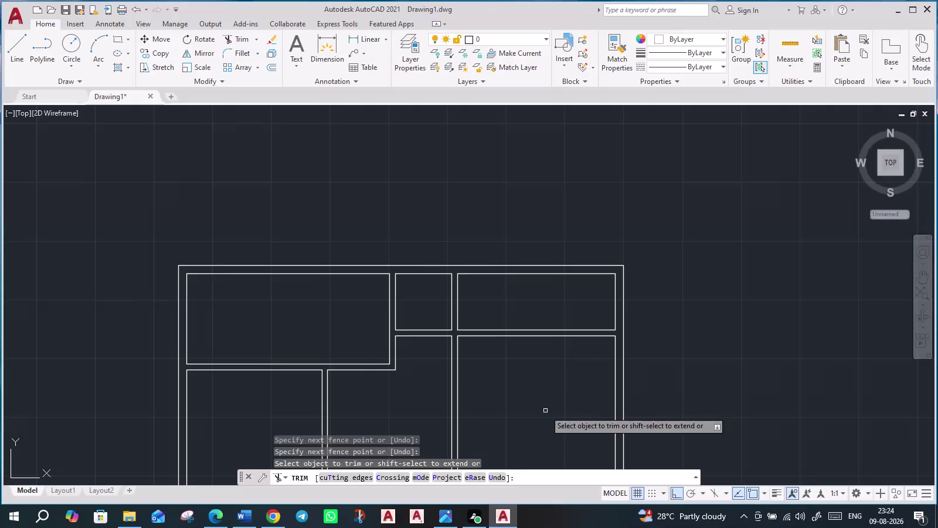
Fence-trim the wall lines at the first two doorway openings.
scroll(down, 3)
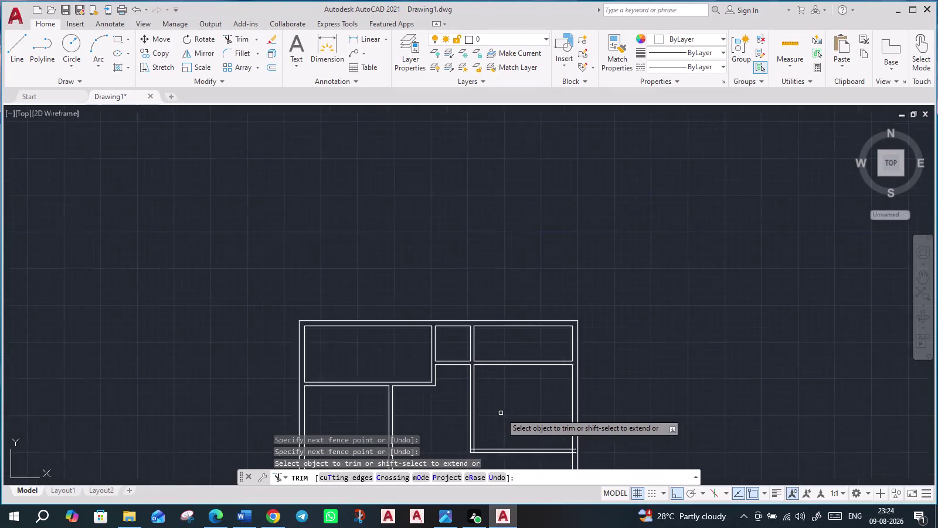
middle_drag(625, 427, 522, 284)
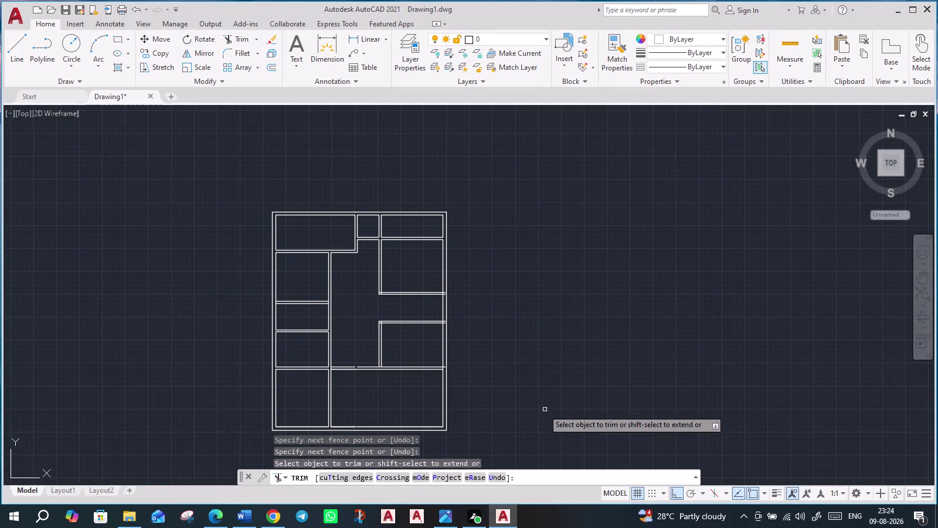
scroll(up, 3)
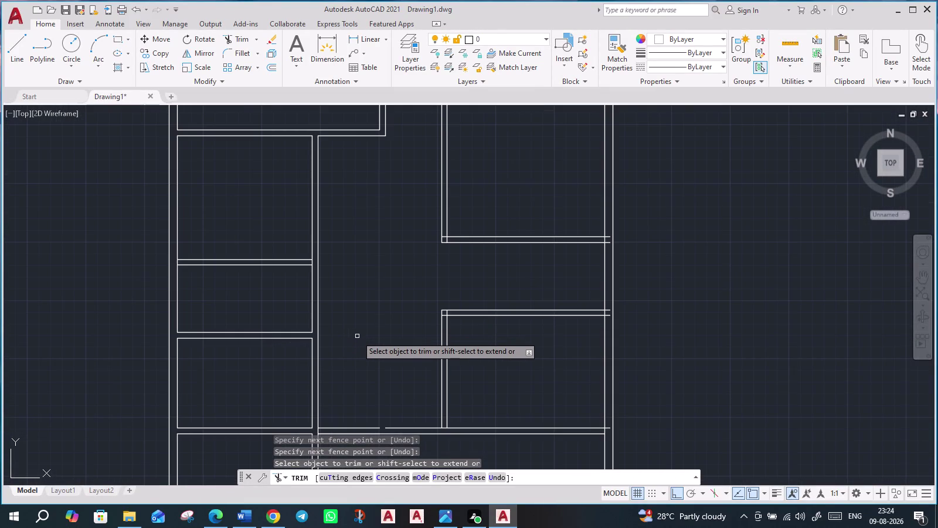
scroll(up, 3)
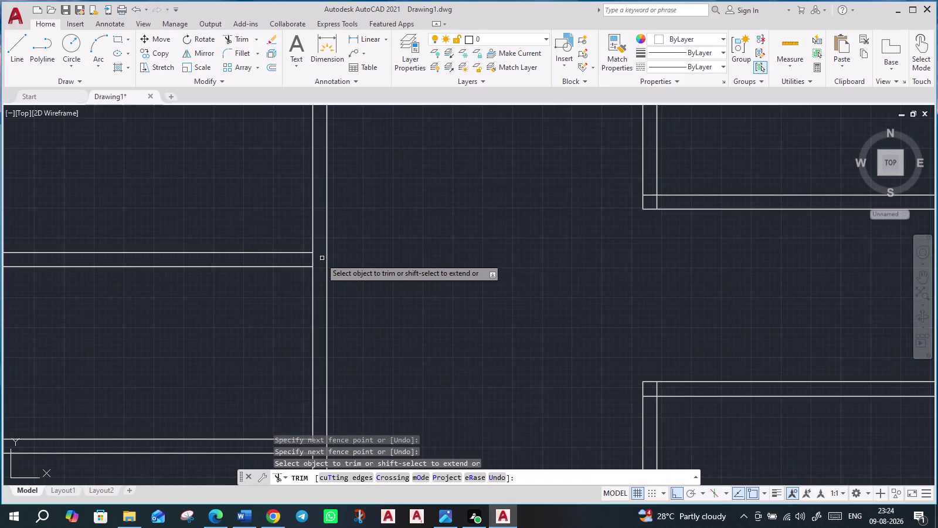
click(312, 260)
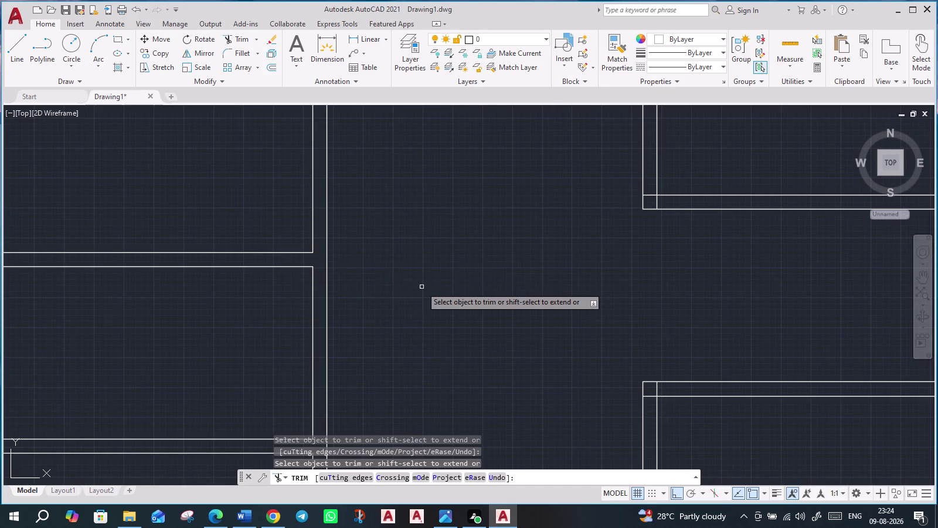
scroll(down, 3)
scroll(up, 3)
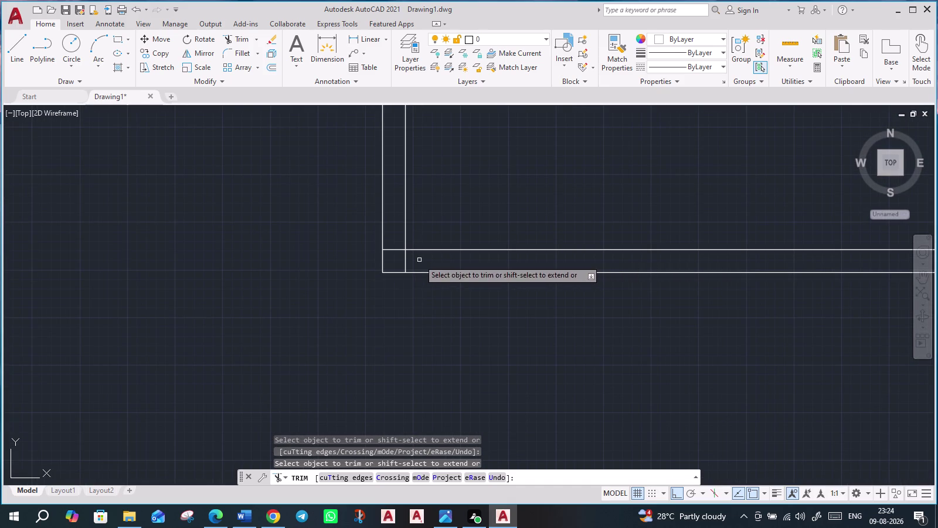
click(413, 266)
click(393, 247)
Cut doorway openings through the wall lines at the next wall junction.
scroll(down, 3)
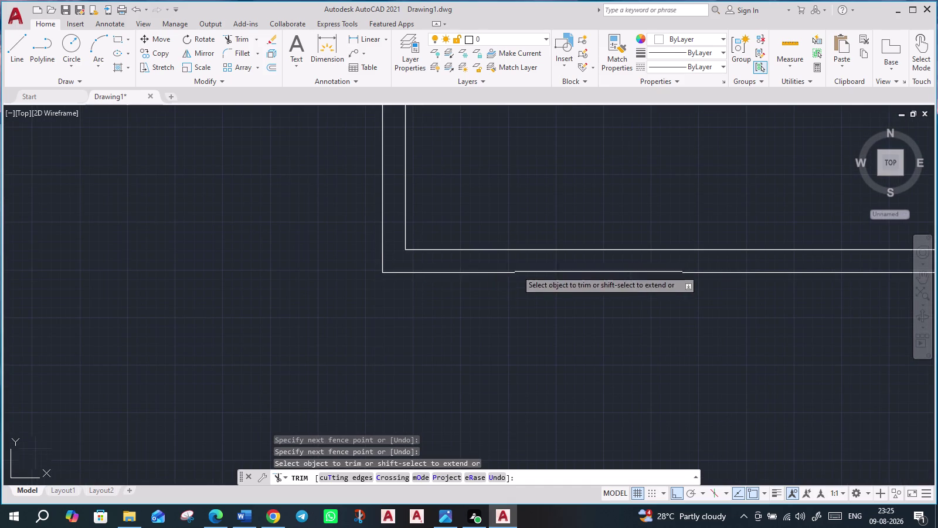
scroll(down, 3)
middle_drag(600, 314, 373, 318)
scroll(up, 3)
scroll(up, 3)
drag(374, 327, 374, 319)
click(374, 239)
click(375, 282)
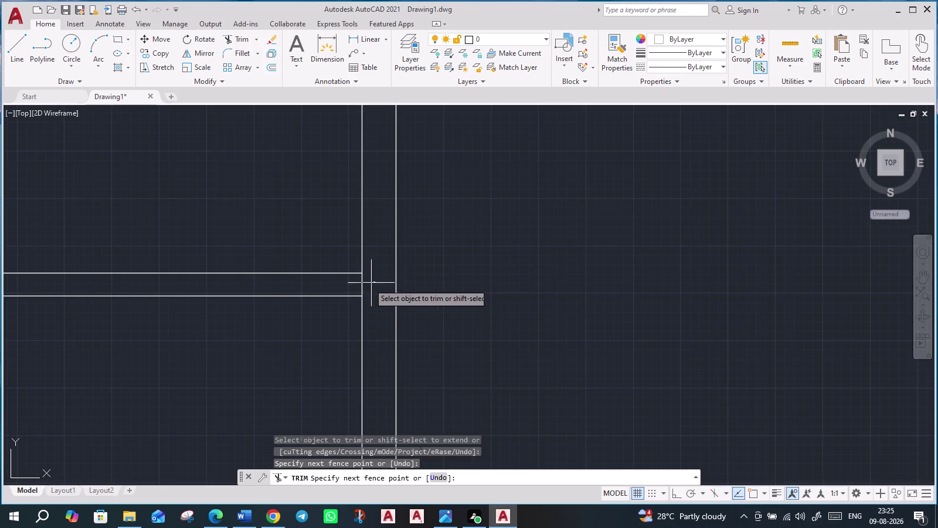
click(350, 284)
scroll(down, 3)
scroll(up, 3)
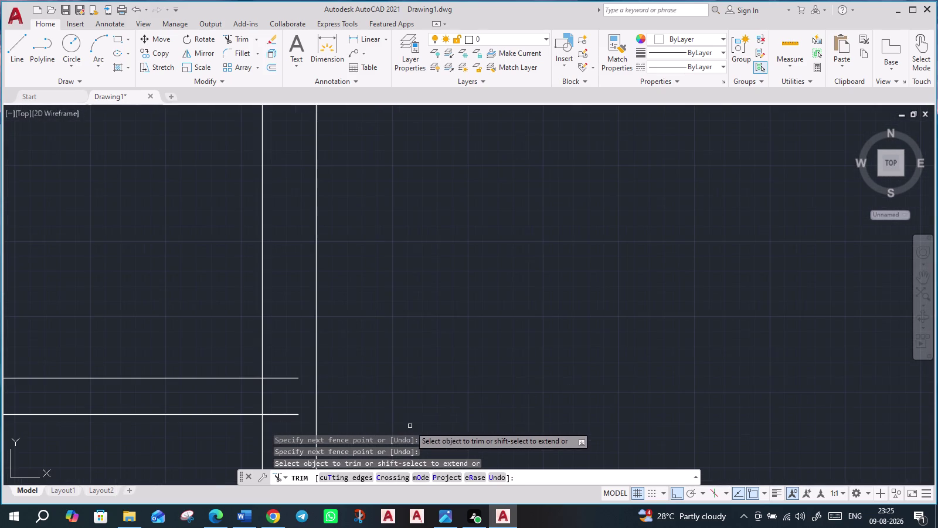
Cut two more doorway openings, including the opening in the left wall.
click(287, 429)
click(279, 338)
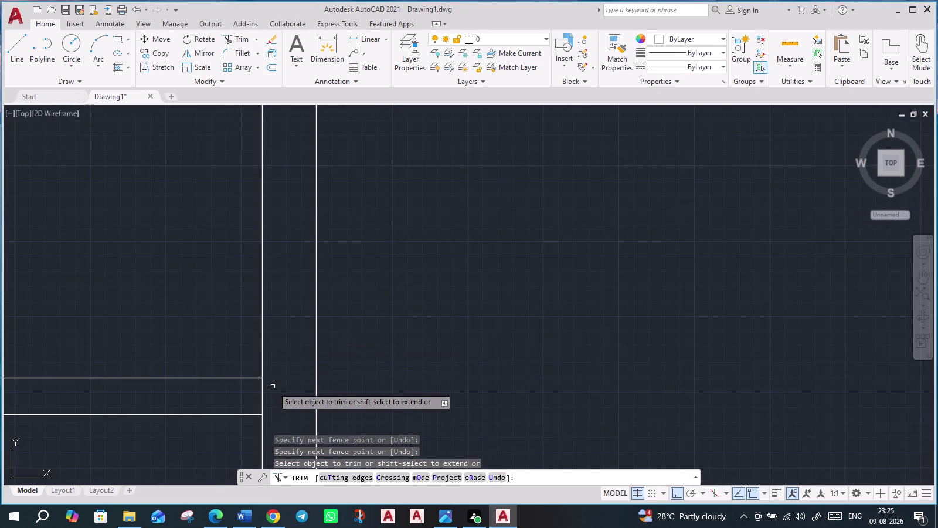
click(272, 389)
click(246, 395)
scroll(down, 3)
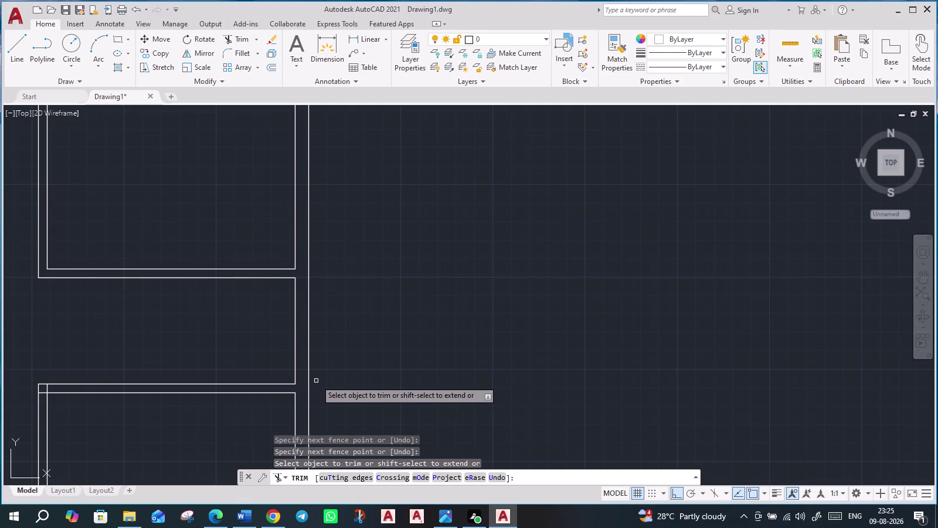
scroll(up, 3)
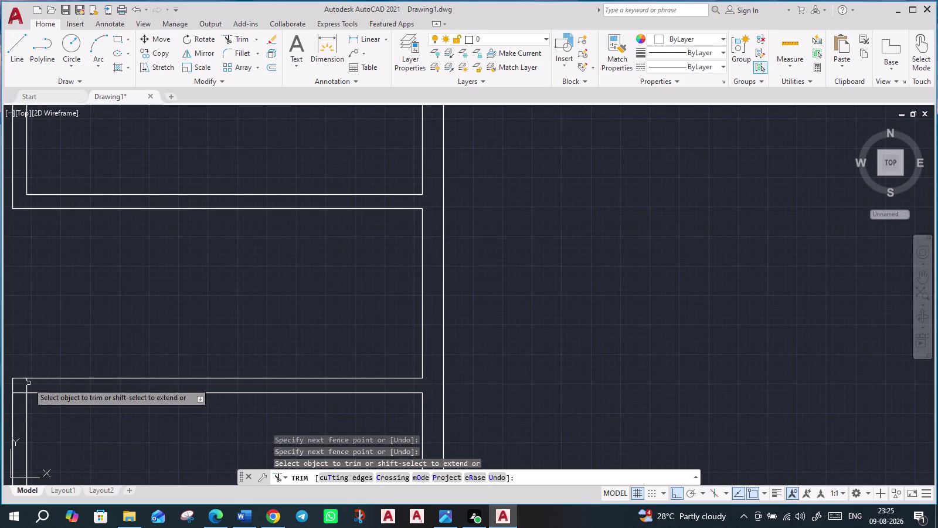
click(28, 382)
click(18, 400)
scroll(down, 3)
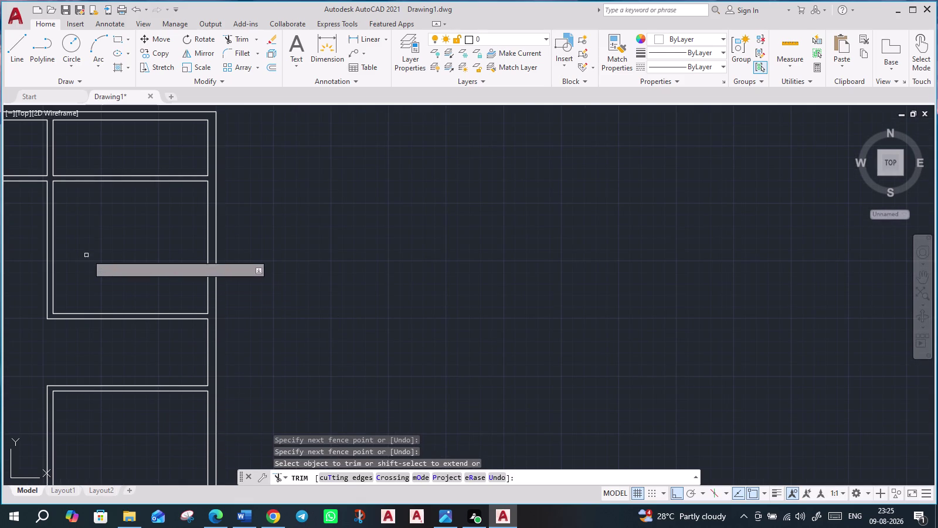
Cut the lower corridor wall opening, then review the plan and end trimming.
middle_drag(125, 369, 344, 200)
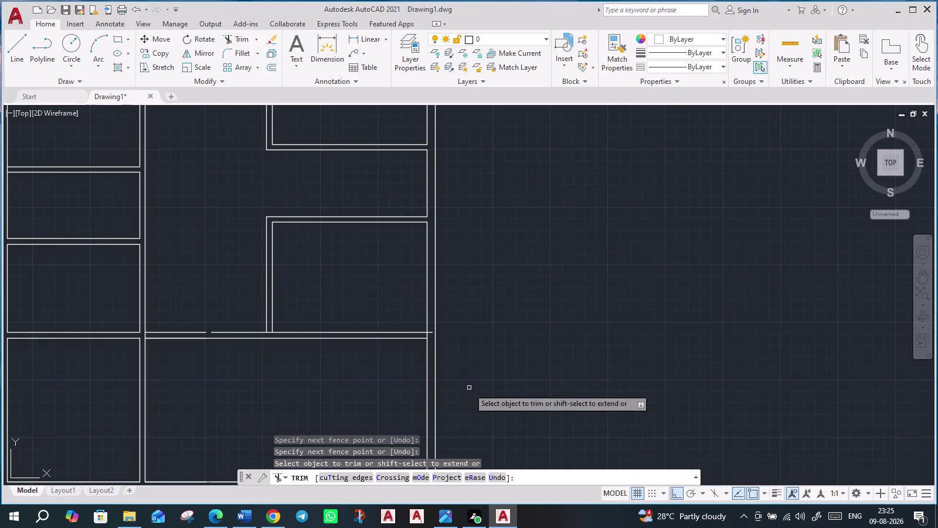
scroll(up, 3)
scroll(up, 3)
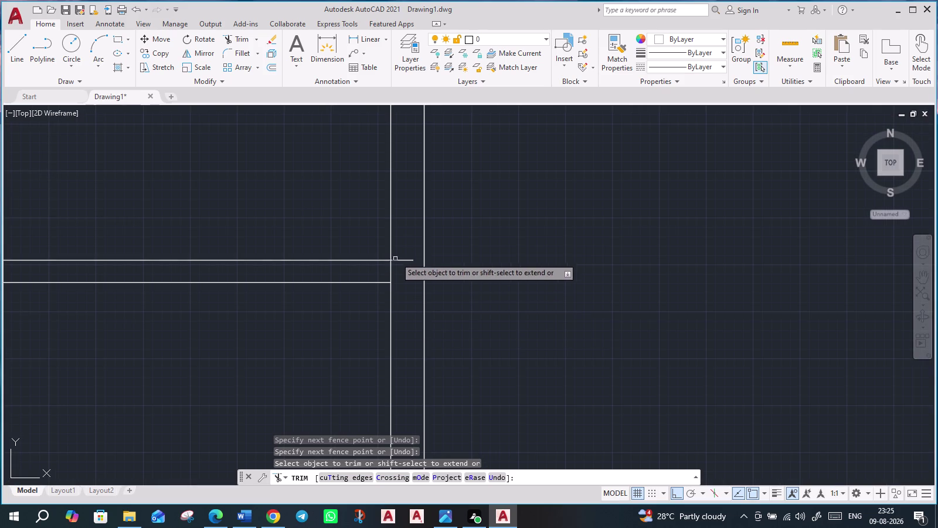
drag(412, 239, 397, 260)
click(385, 273)
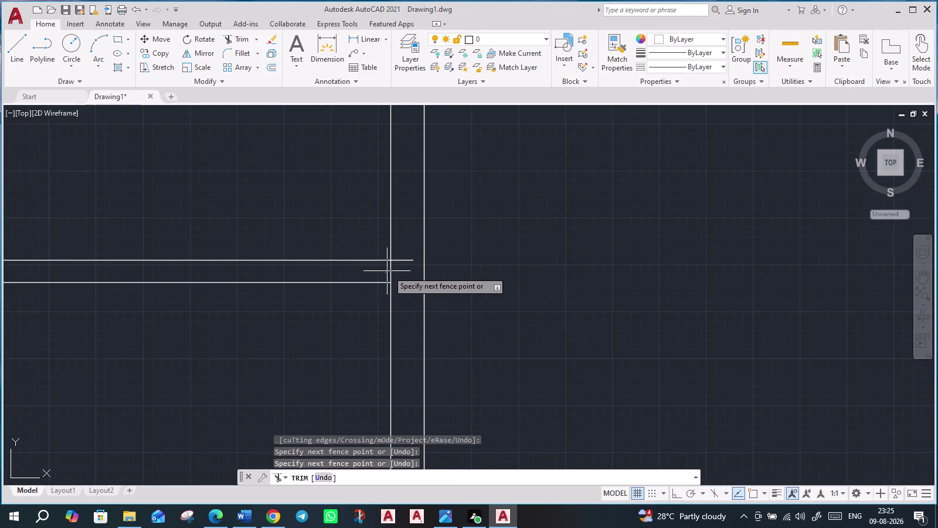
click(407, 254)
scroll(down, 3)
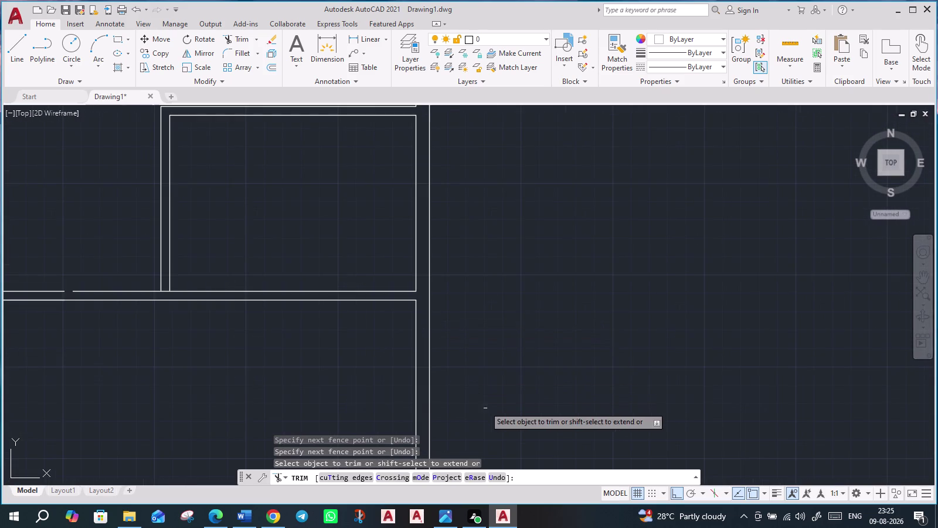
scroll(down, 3)
middle_drag(303, 401, 303, 397)
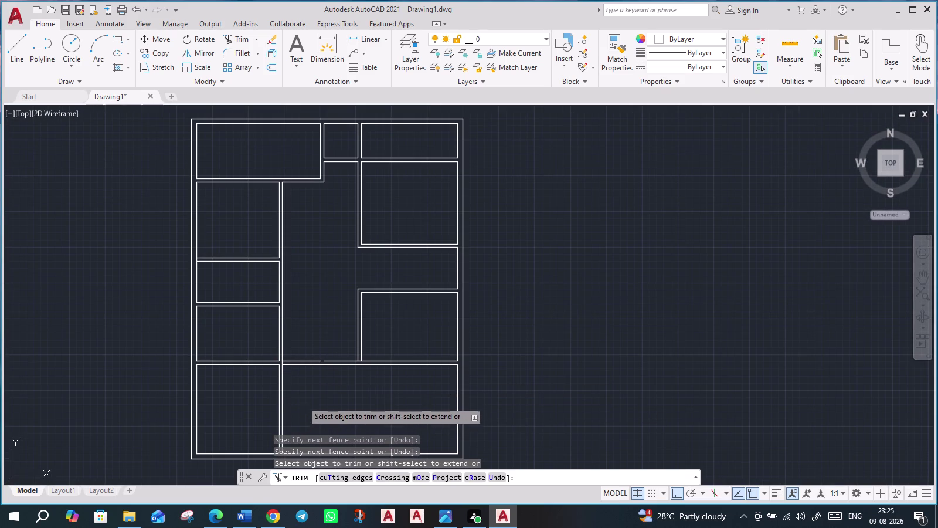
middle_drag(303, 398, 320, 292)
middle_drag(353, 273, 353, 273)
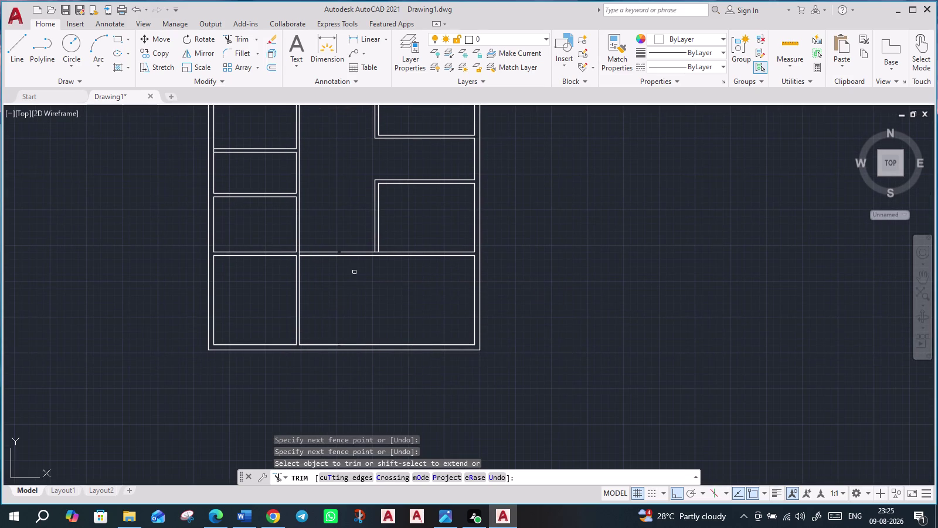
middle_drag(353, 272, 324, 361)
scroll(up, 3)
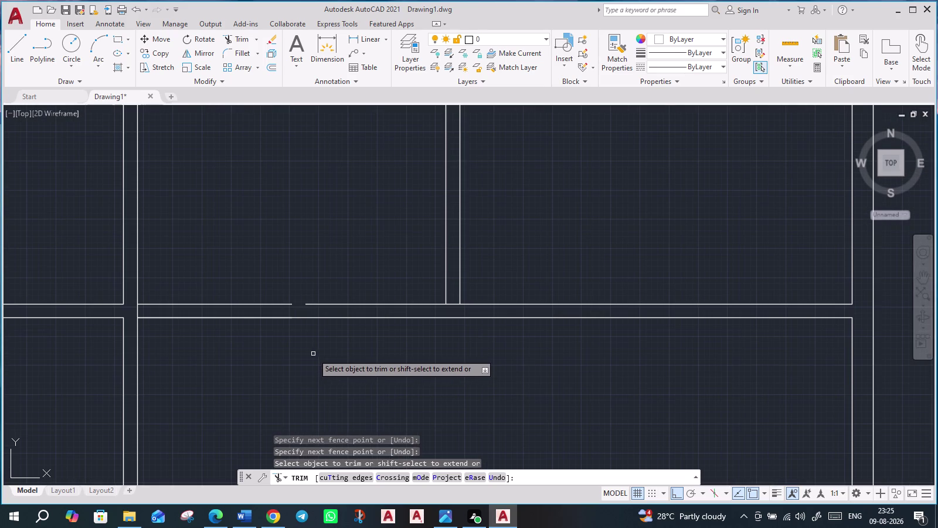
key(Escape)
Use EXTEND to lengthen a loose wall line to the next wall.
text(ex)
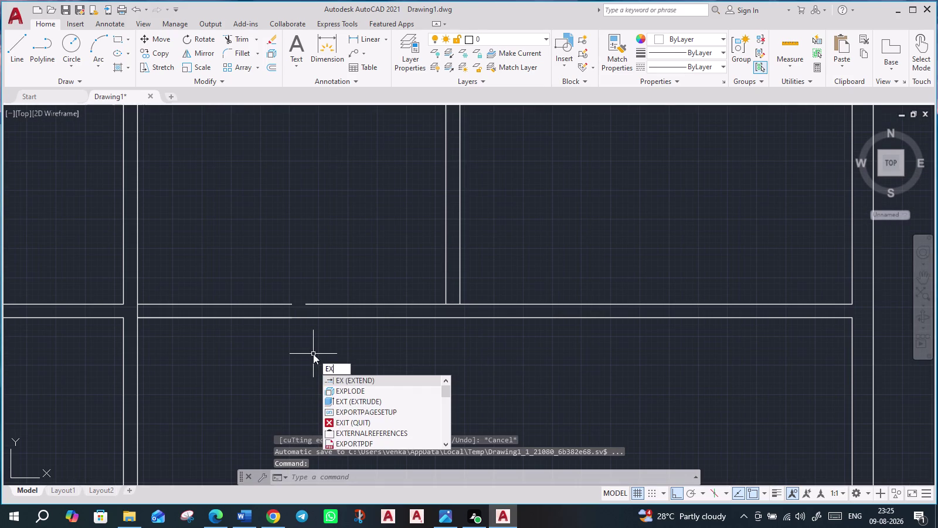
key(Return)
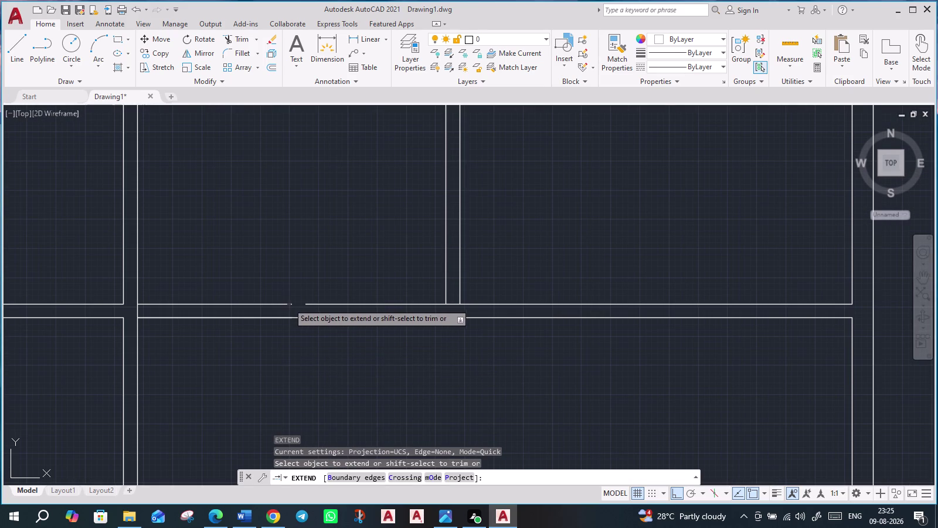
click(283, 304)
scroll(down, 3)
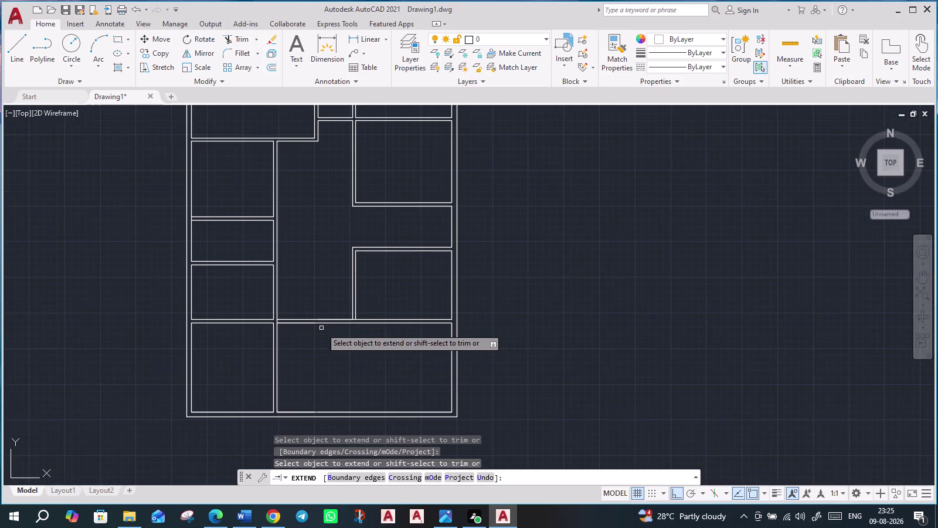
middle_drag(340, 217, 314, 458)
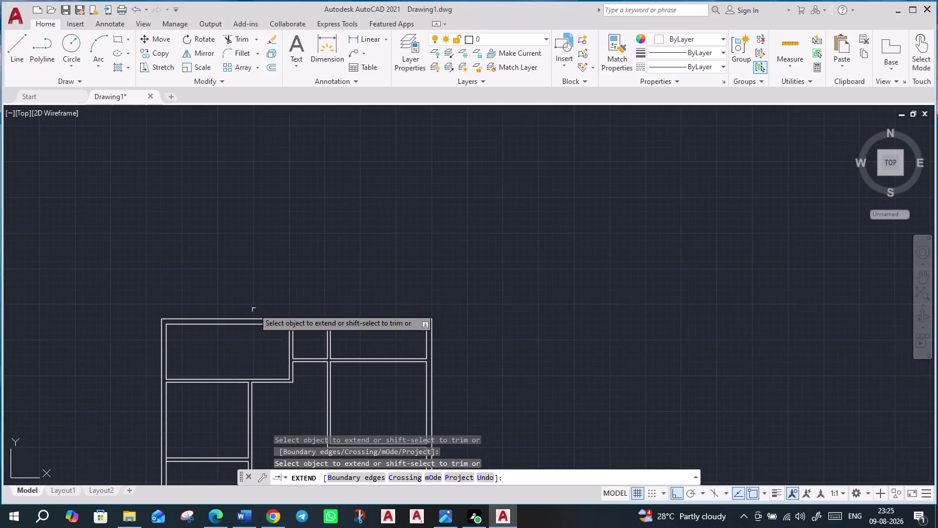
scroll(up, 3)
scroll(down, 3)
Pan across the right-hand rooms and corridor walls, then cancel extending.
middle_drag(623, 424, 594, 373)
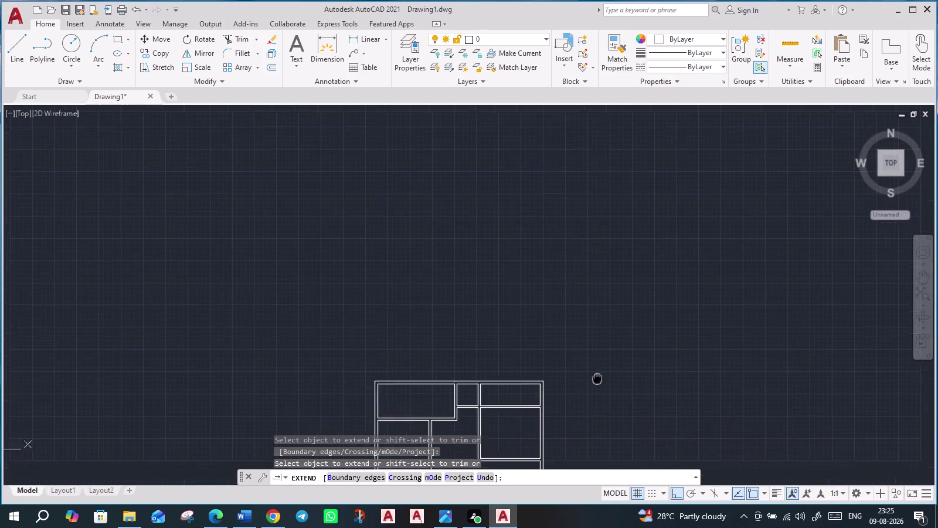
middle_drag(594, 373, 523, 230)
scroll(up, 3)
middle_drag(447, 367, 414, 271)
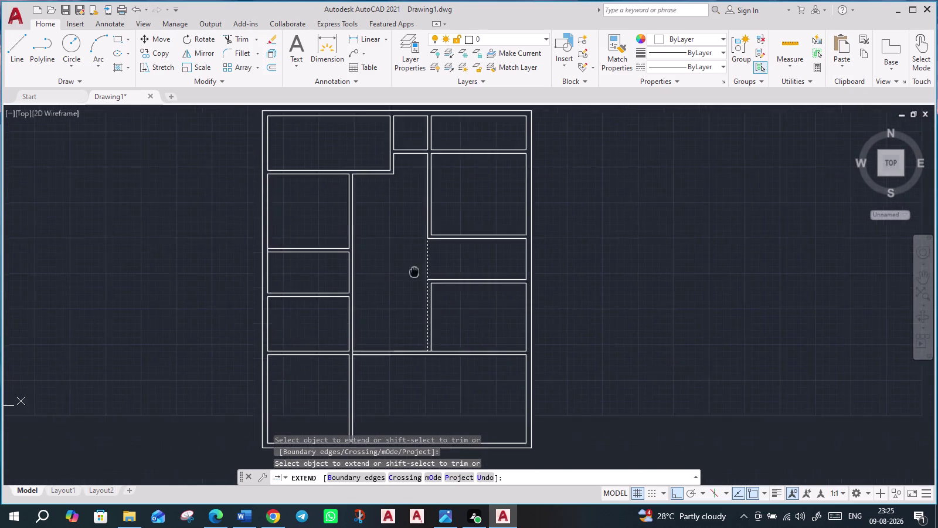
middle_drag(414, 271, 399, 166)
scroll(up, 3)
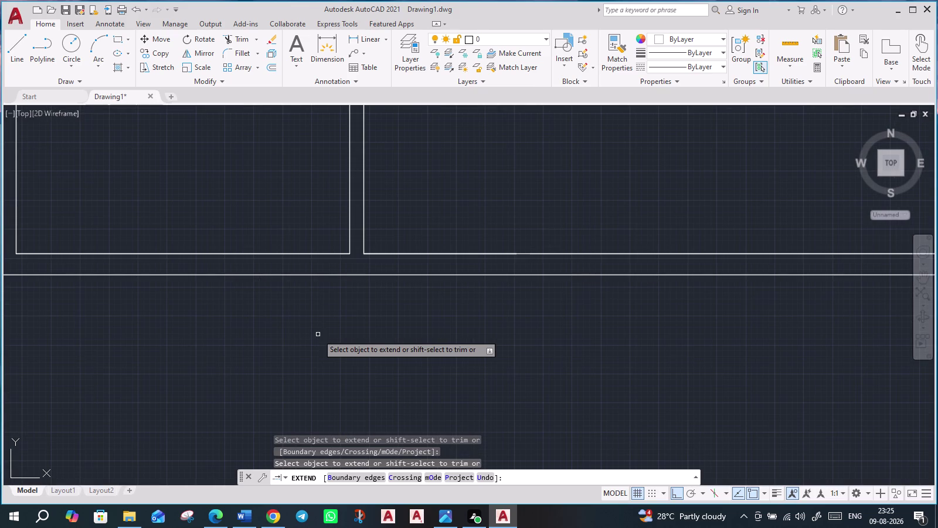
scroll(down, 3)
middle_drag(669, 267, 671, 285)
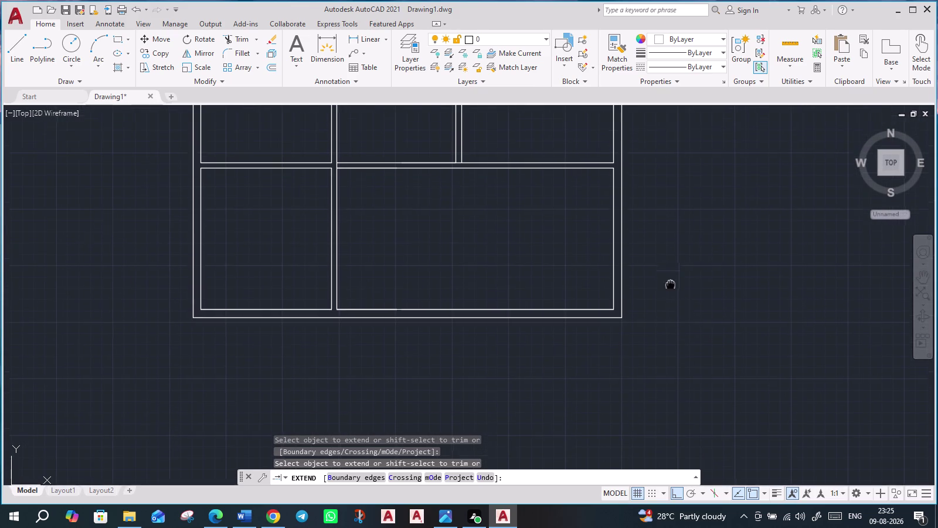
middle_drag(670, 285, 662, 363)
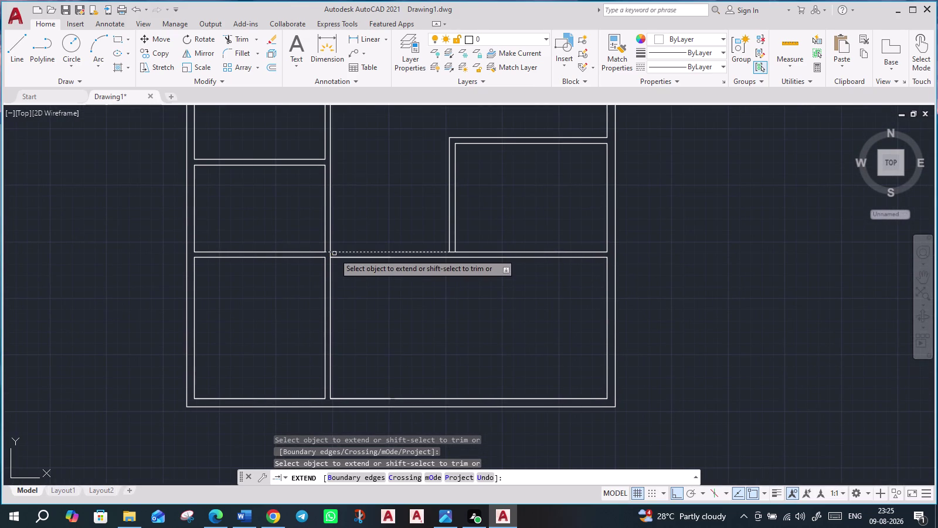
scroll(up, 3)
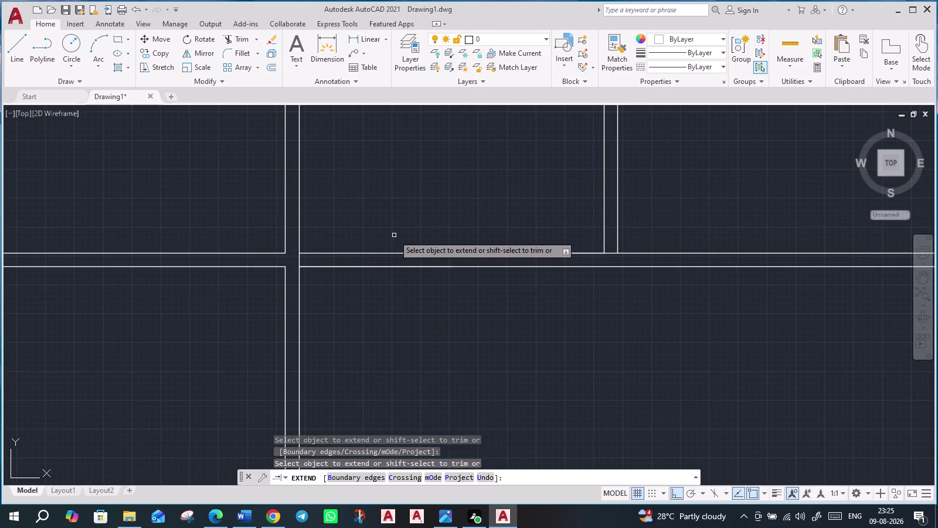
key(Escape)
Trim the two crossing wall segments at the intersection with TR.
text(tr)
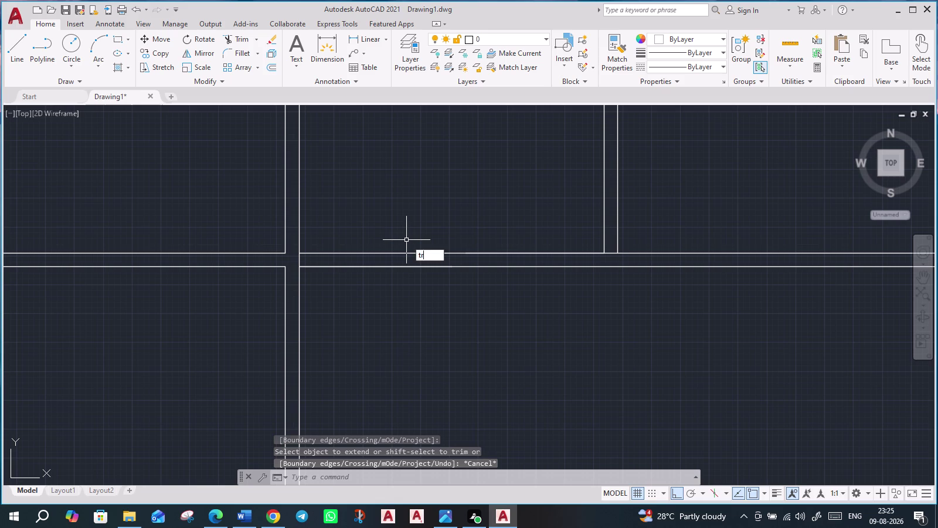
key(Return)
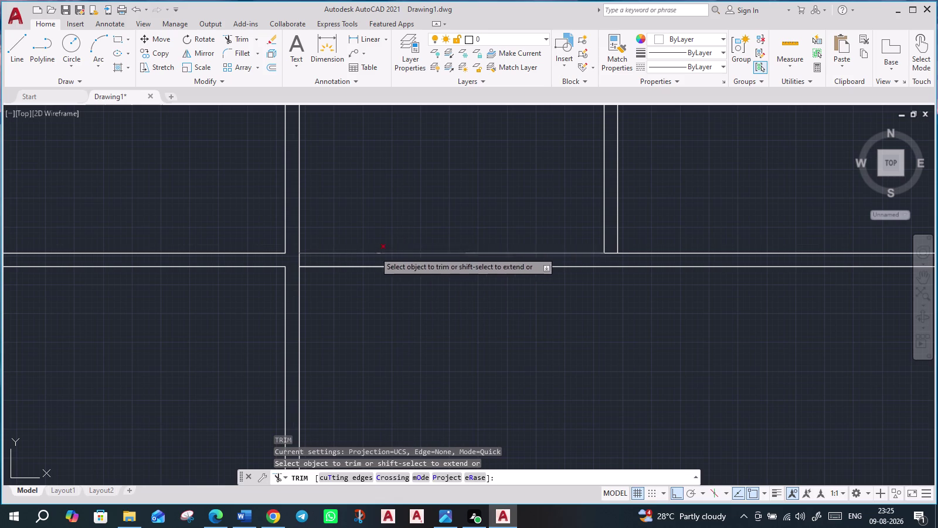
click(300, 260)
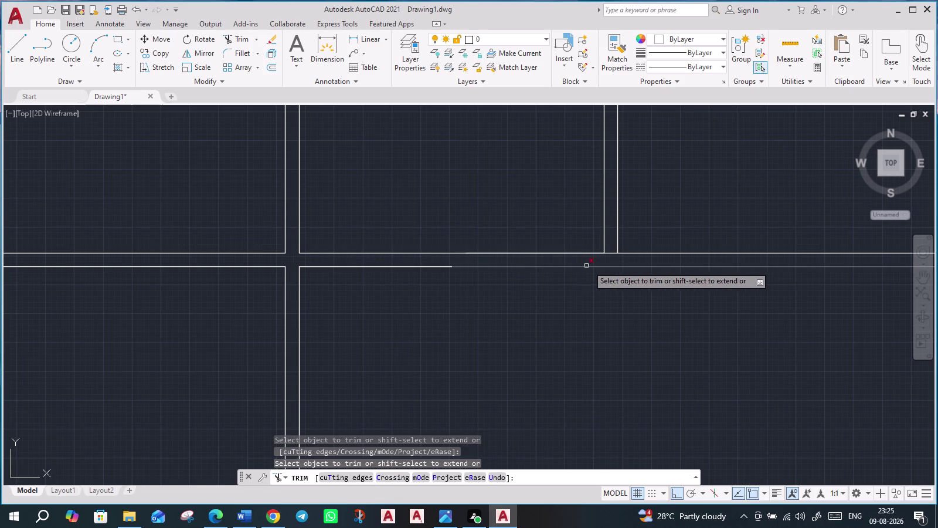
click(613, 253)
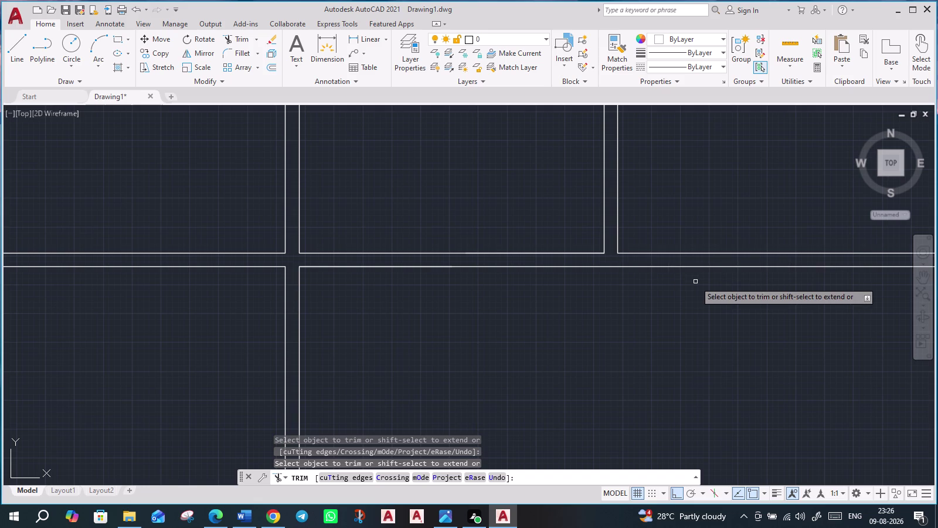
scroll(up, 3)
scroll(down, 3)
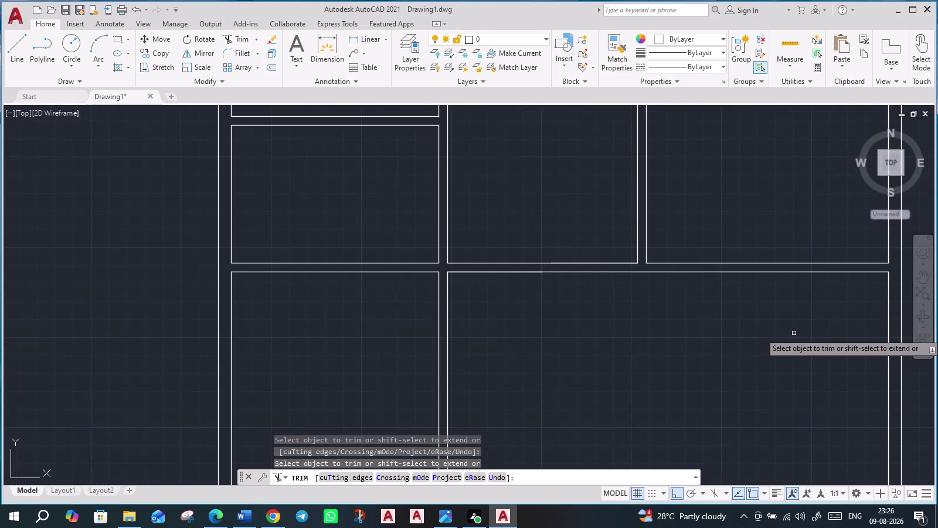
Pan and zoom out to review the whole floor plan, then end trimming.
scroll(down, 3)
middle_drag(769, 365, 722, 316)
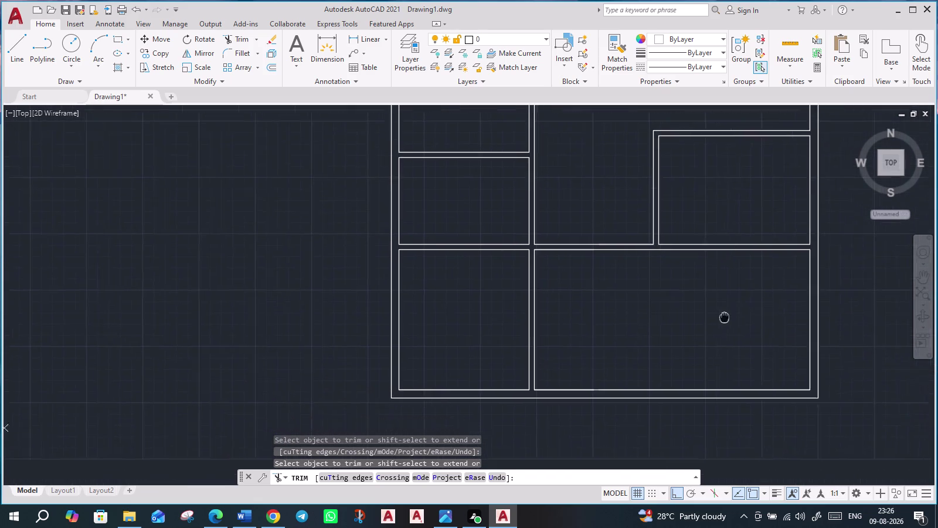
middle_drag(722, 316, 461, 527)
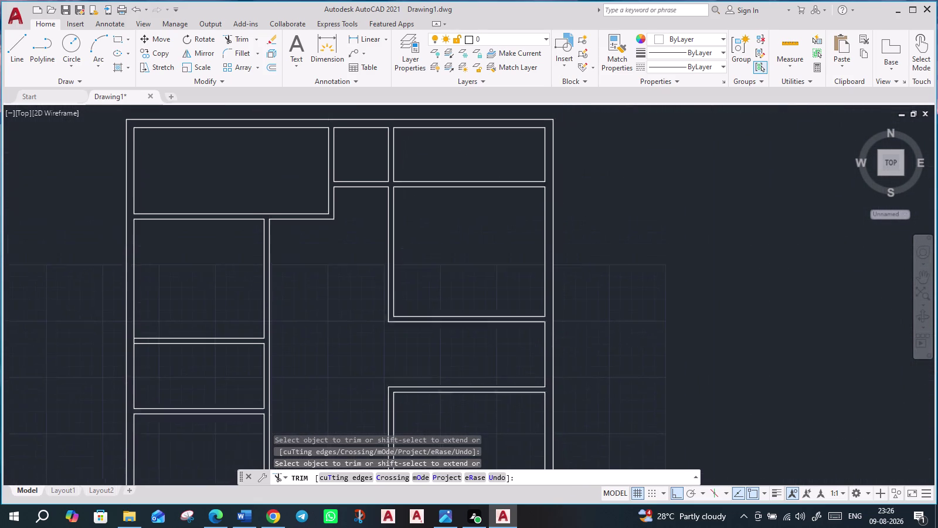
middle_drag(461, 527, 459, 527)
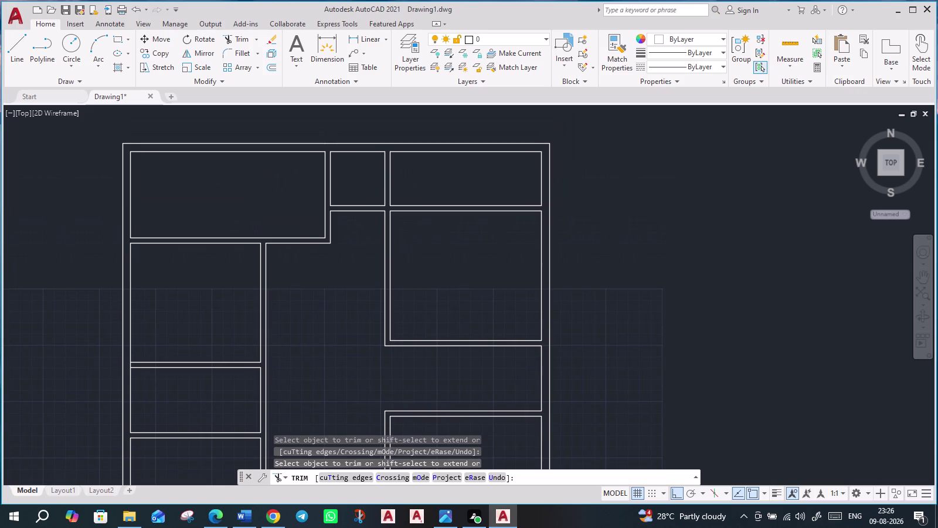
middle_drag(459, 527, 488, 512)
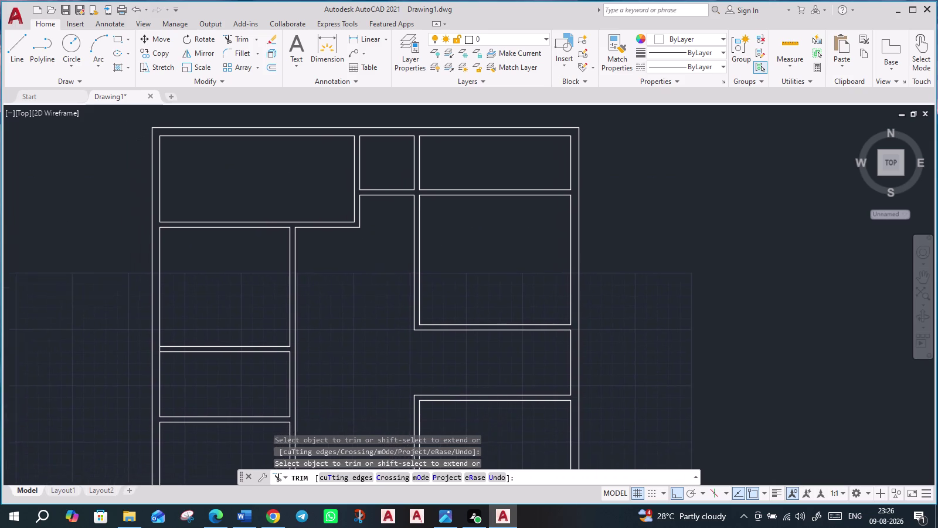
middle_drag(488, 512, 508, 498)
scroll(down, 3)
middle_drag(654, 420, 616, 301)
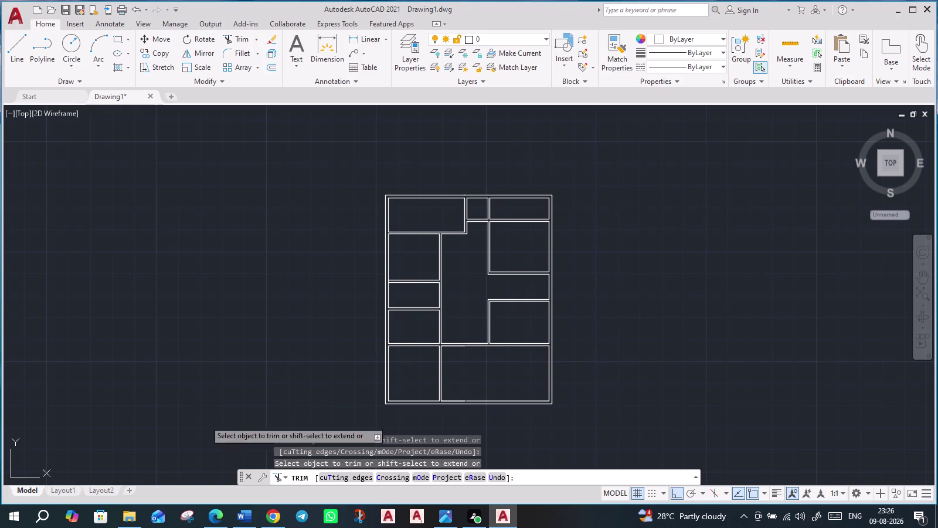
key(Escape)
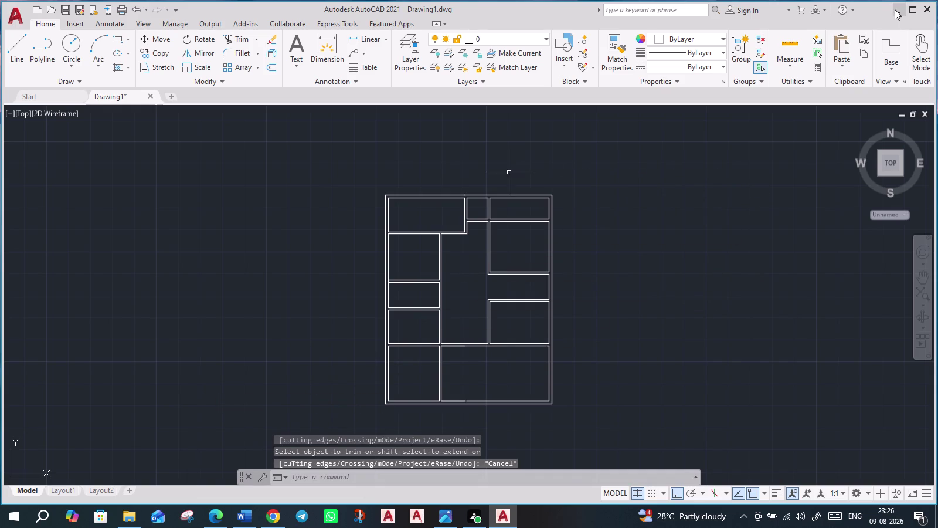
Open the tool palettes and place a Door - Imperial block left of the plan.
key(t)
text(oo)
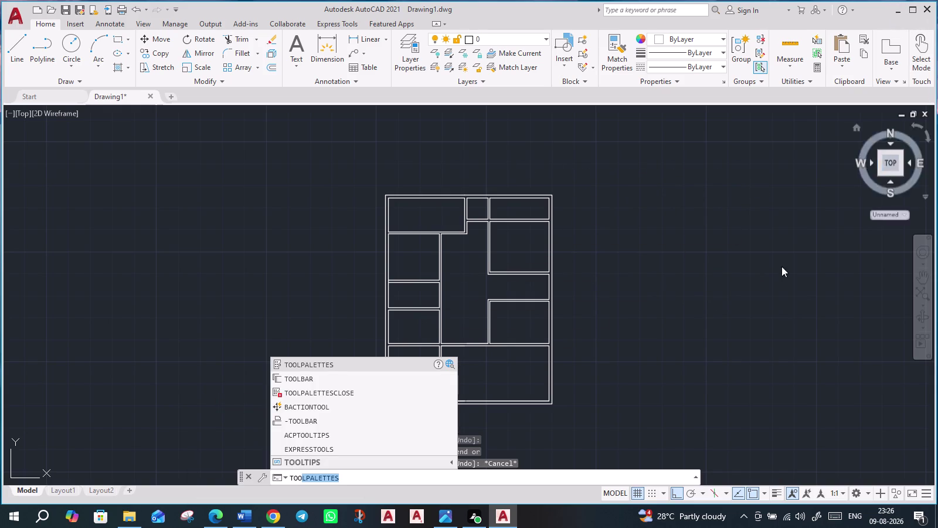
click(331, 368)
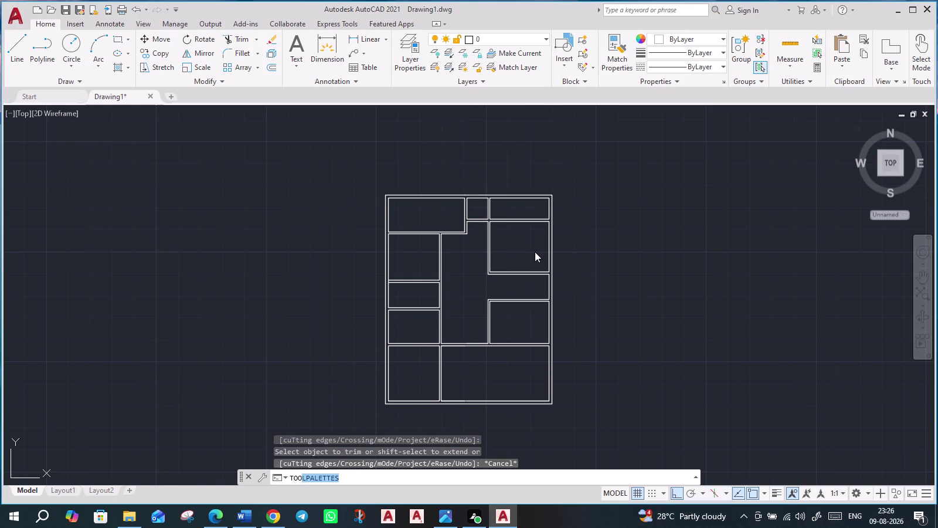
click(504, 108)
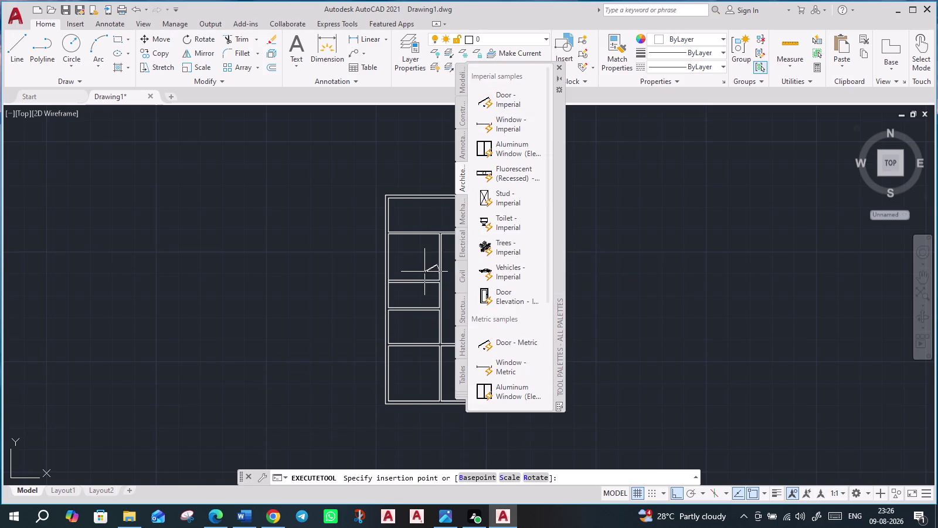
click(335, 330)
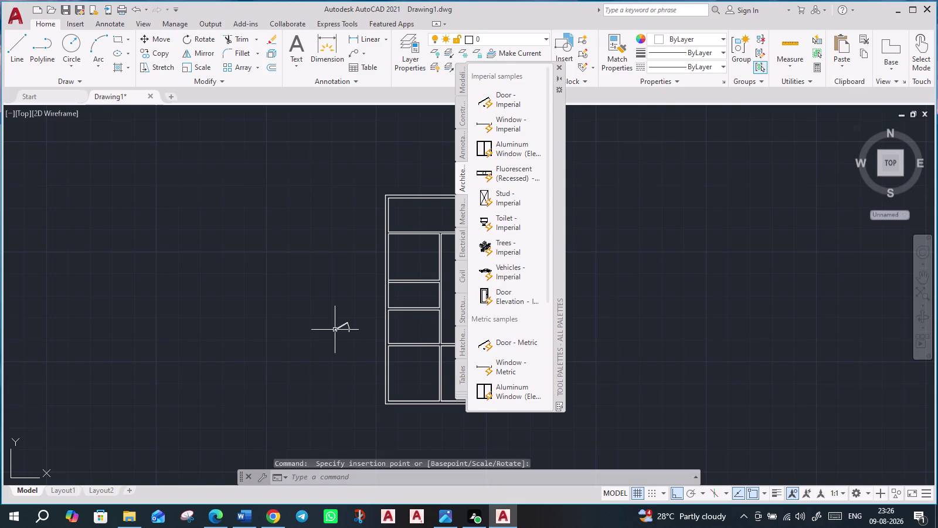
key(Escape)
key(Escape)
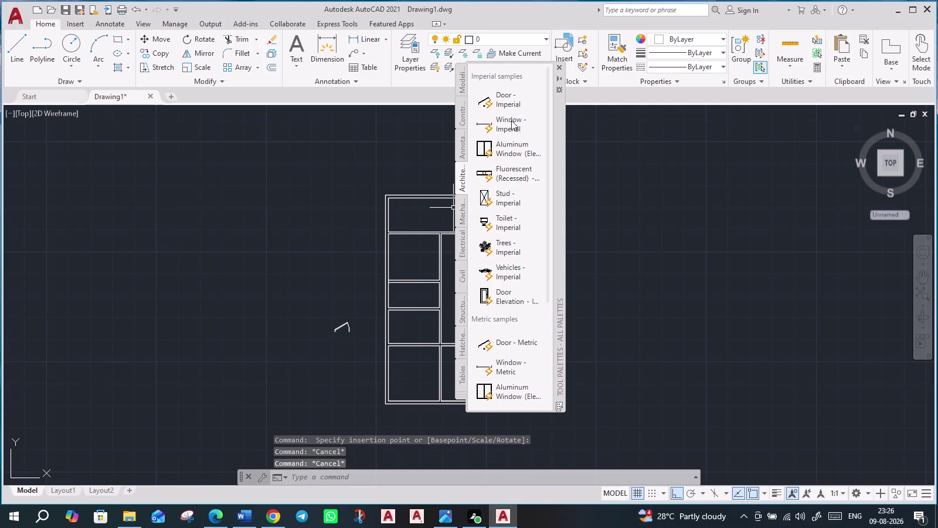
click(560, 68)
scroll(up, 3)
scroll(up, 3)
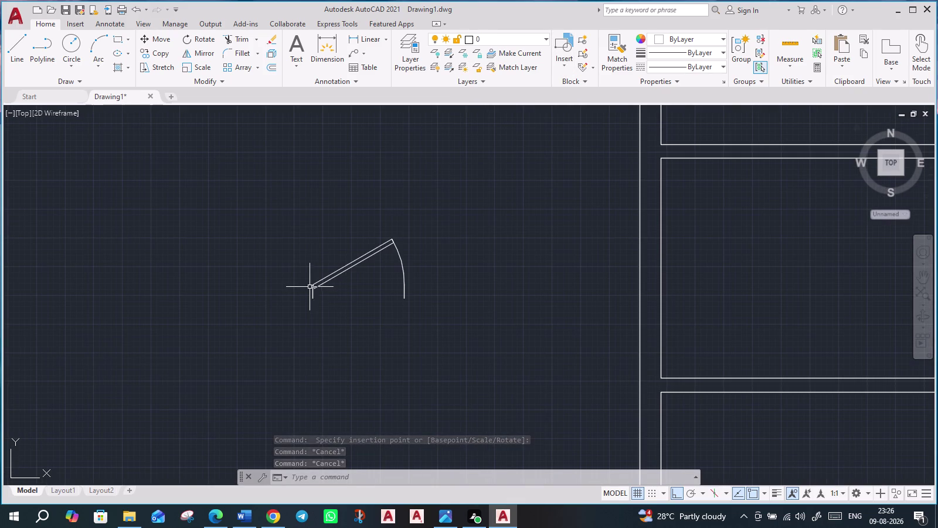
Select the door block and flip its swing direction with the flip grips.
click(313, 284)
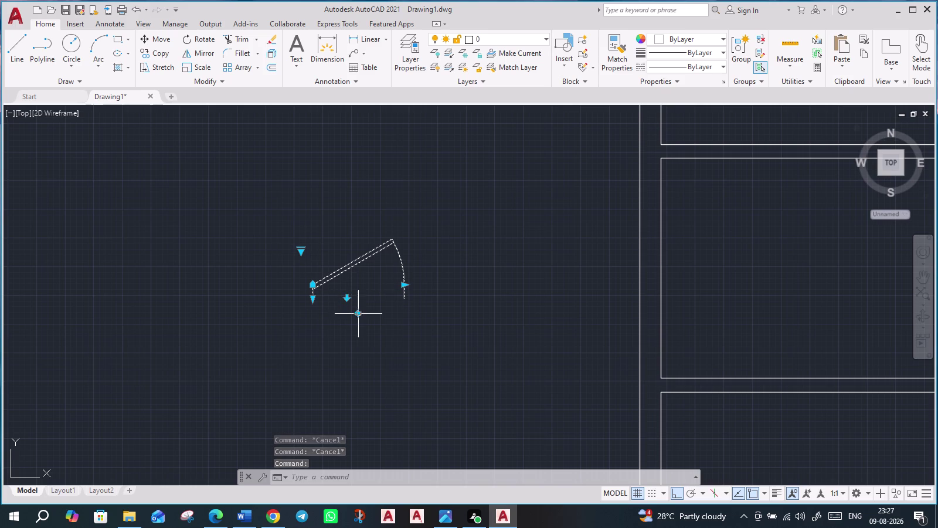
click(356, 314)
click(369, 299)
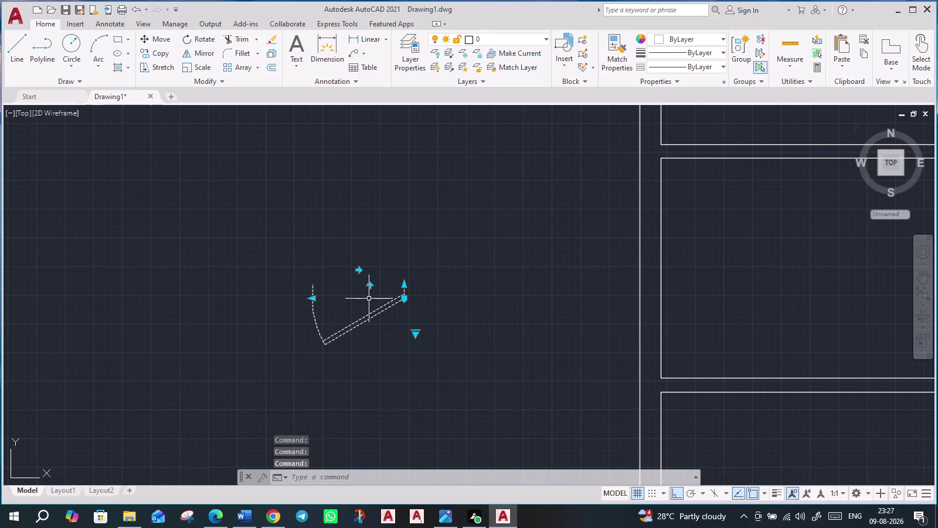
click(359, 275)
click(359, 274)
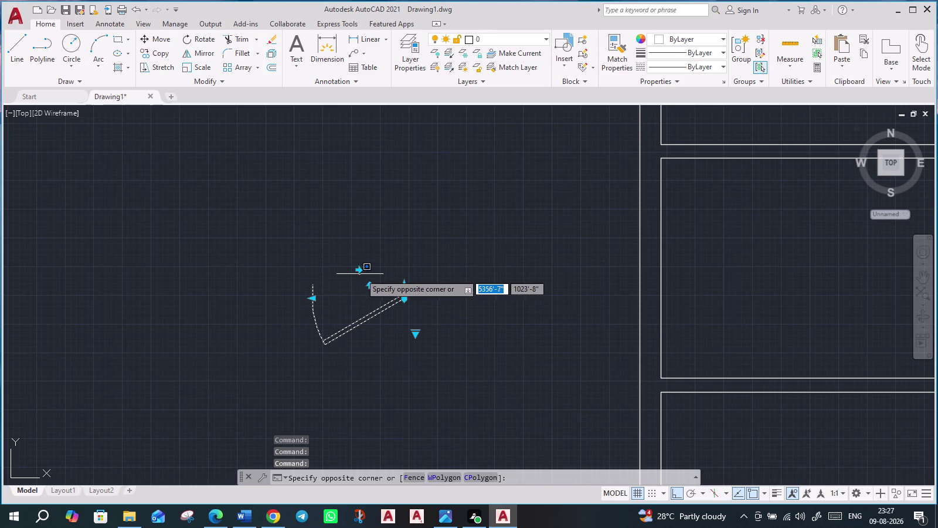
click(367, 287)
click(367, 287)
click(368, 287)
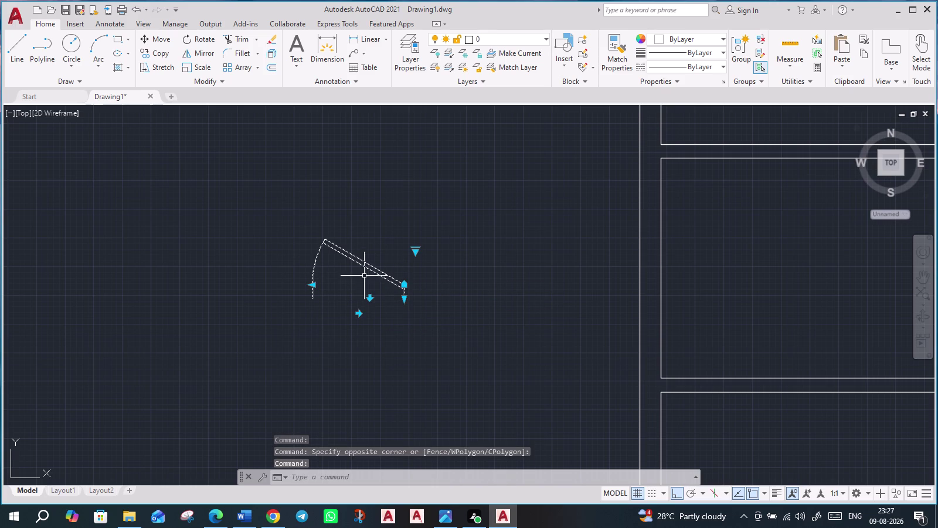
click(363, 313)
click(362, 313)
click(359, 315)
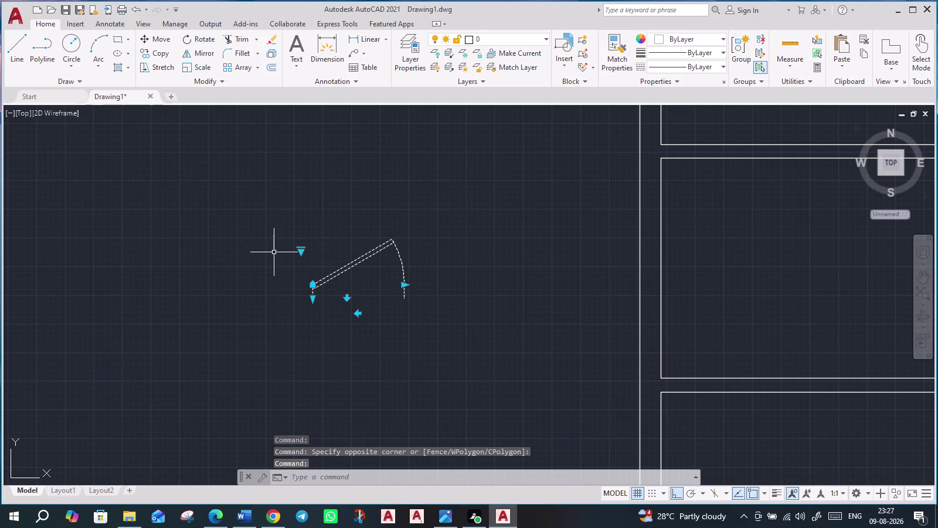
Set the door's opening to Open 90° and clear the selection.
click(299, 248)
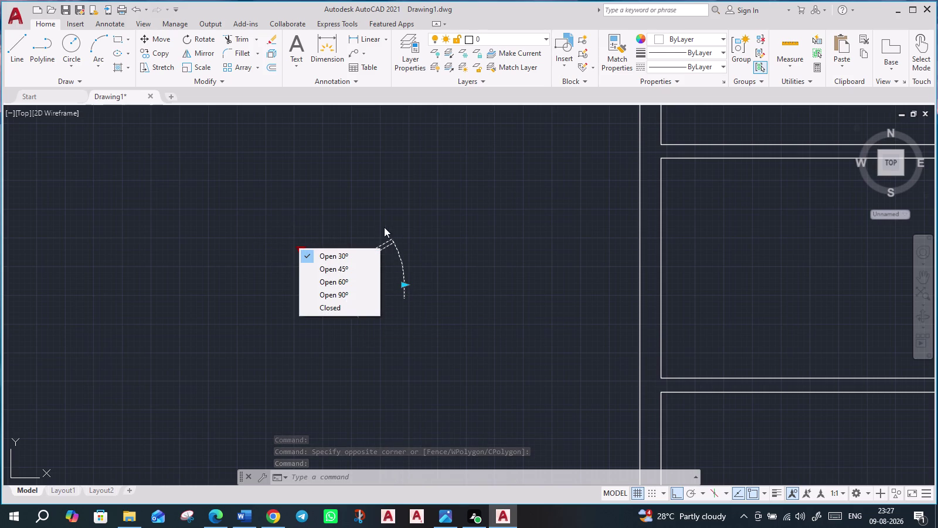
click(337, 298)
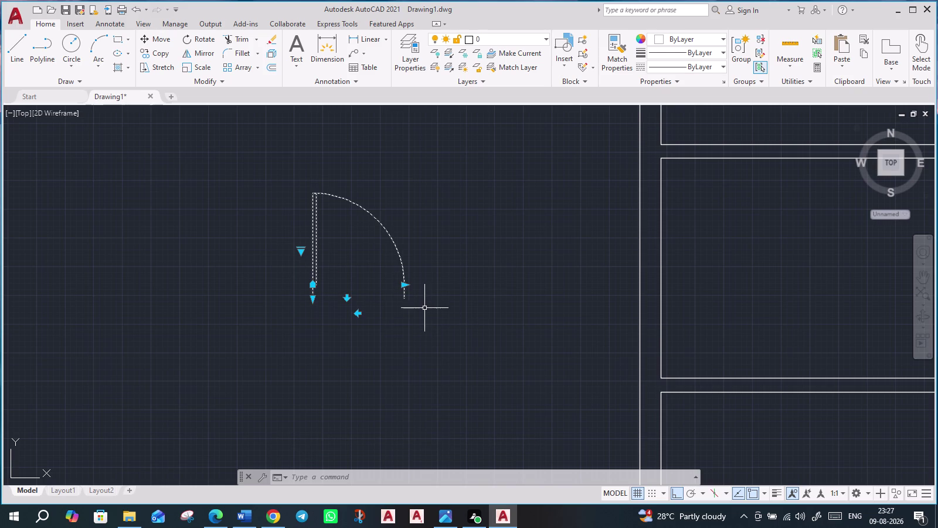
click(227, 144)
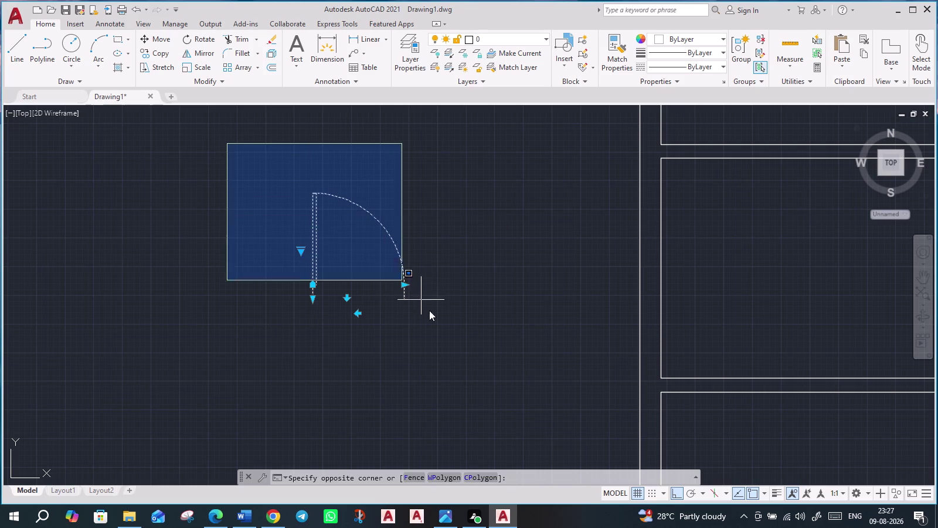
click(445, 338)
key(Escape)
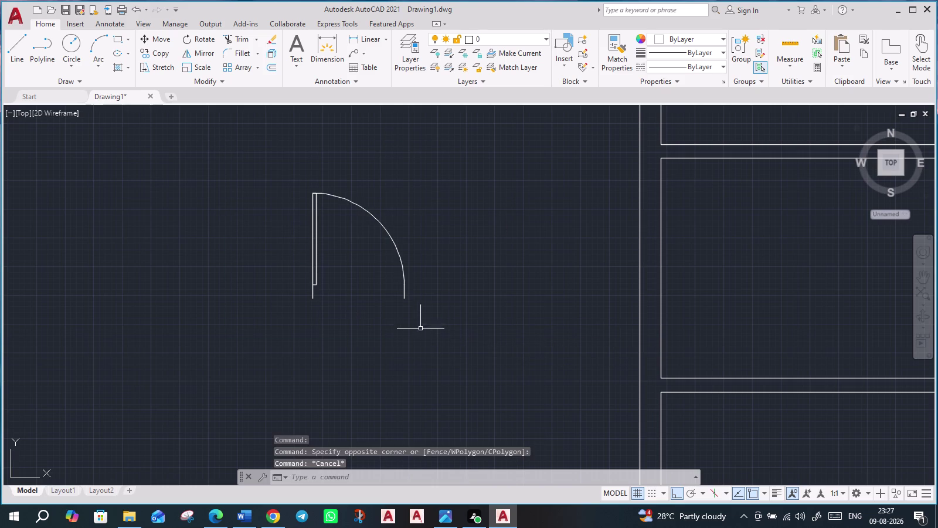
Select the door and start COPY with its hinge corner as the base point.
drag(424, 328, 409, 316)
click(225, 126)
key(c)
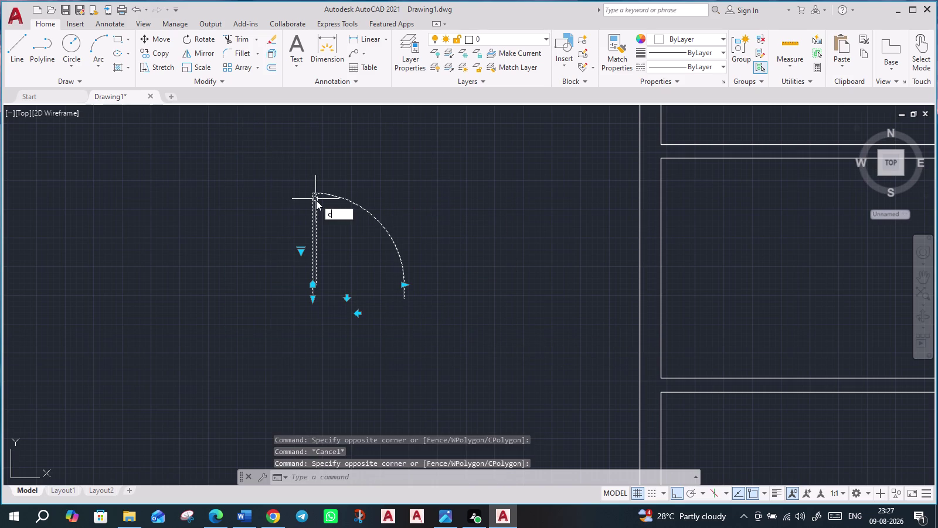
key(o)
key(Return)
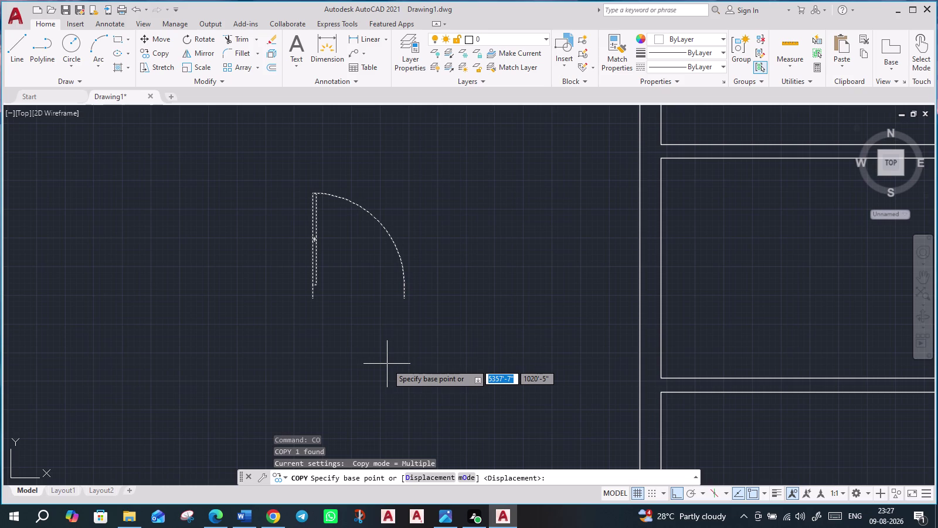
click(311, 298)
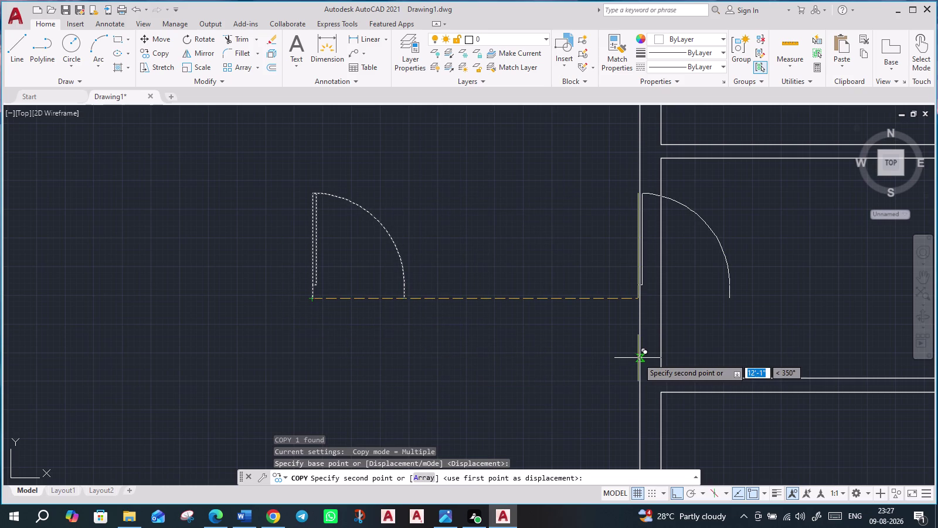
Place the door copy at the midpoint of the lower right room's bottom wall.
key(F8)
middle_drag(759, 379, 758, 378)
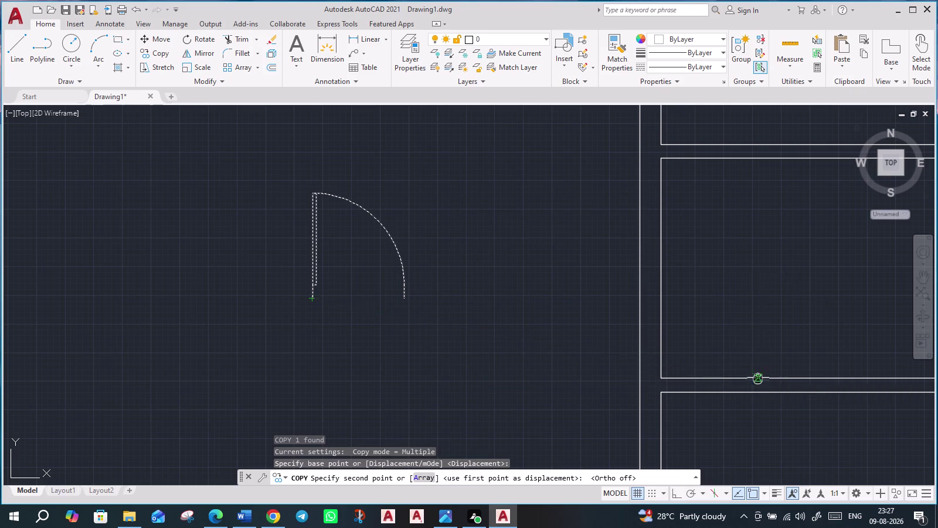
middle_drag(758, 378, 540, 246)
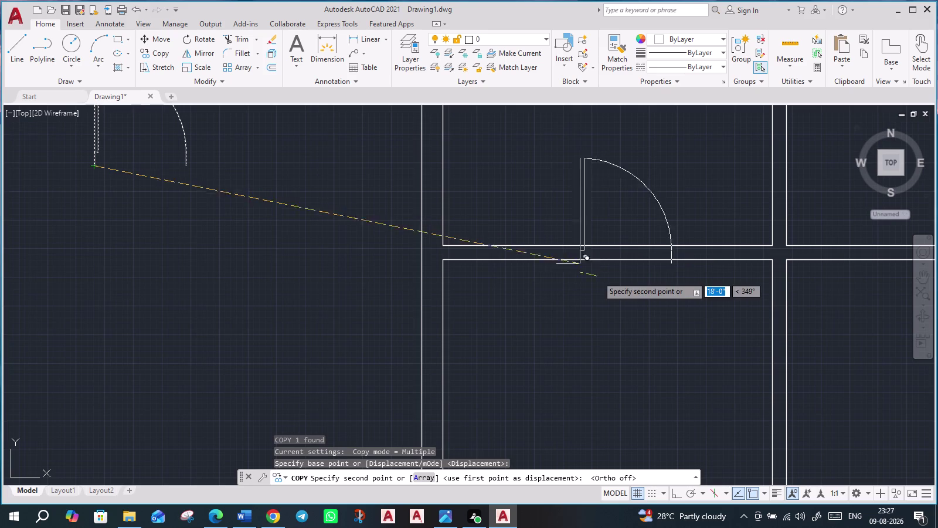
scroll(down, 3)
middle_drag(808, 424, 806, 420)
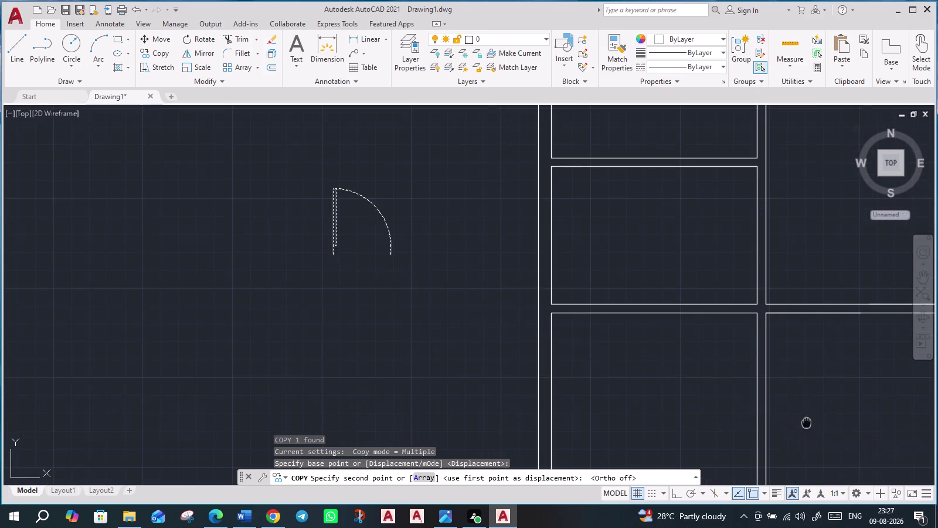
middle_drag(806, 421, 599, 214)
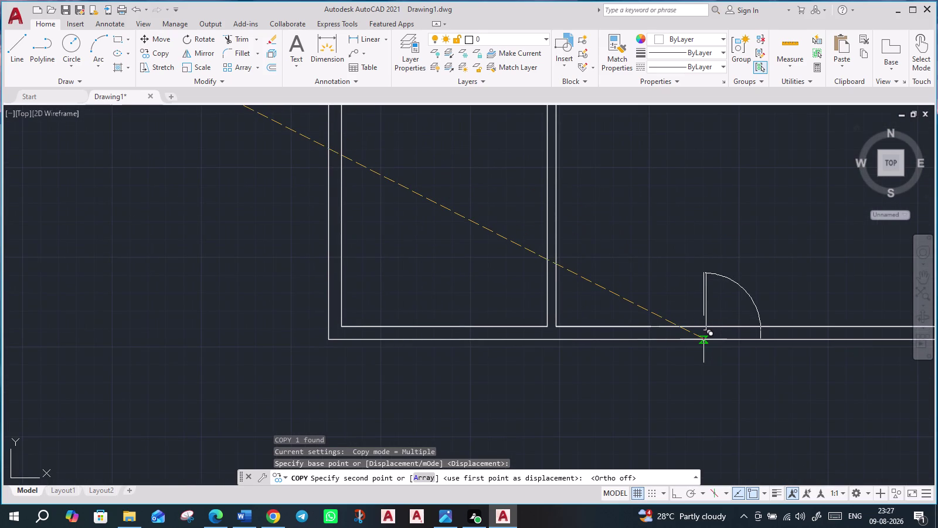
scroll(down, 3)
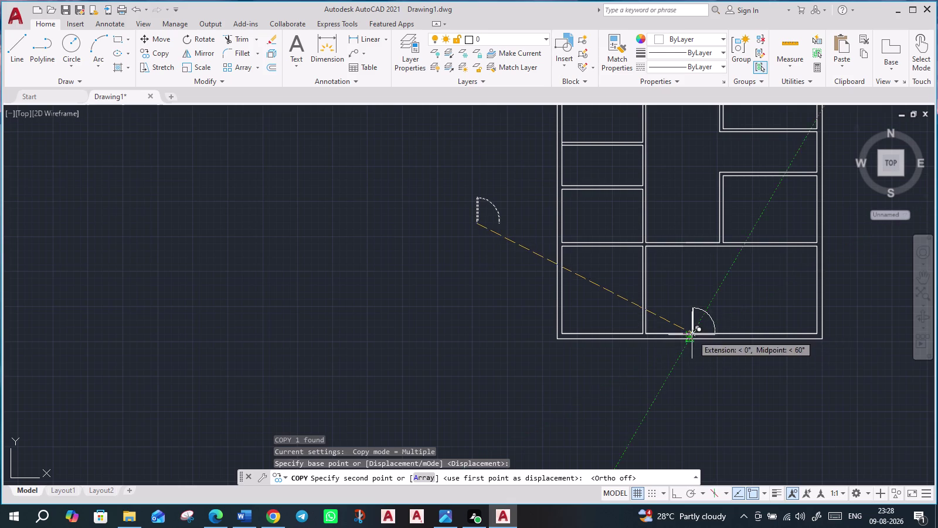
scroll(up, 3)
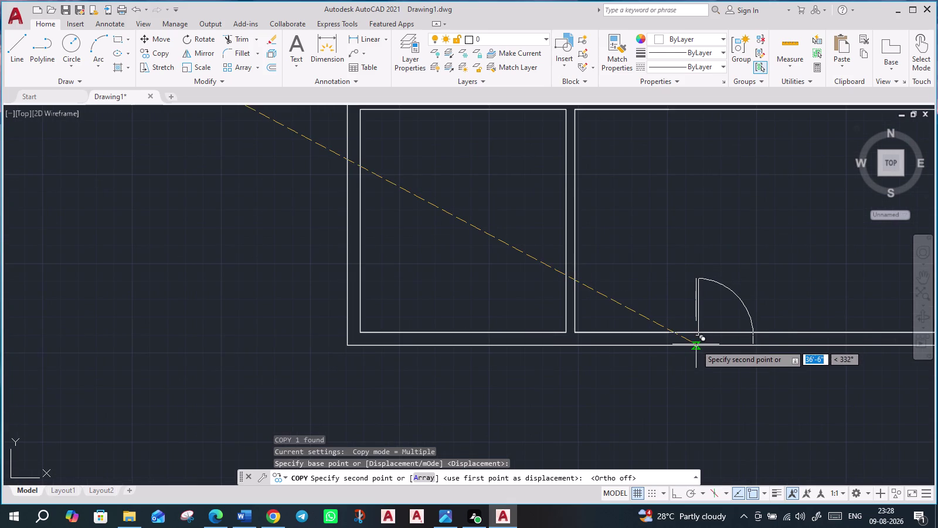
scroll(up, 3)
scroll(down, 3)
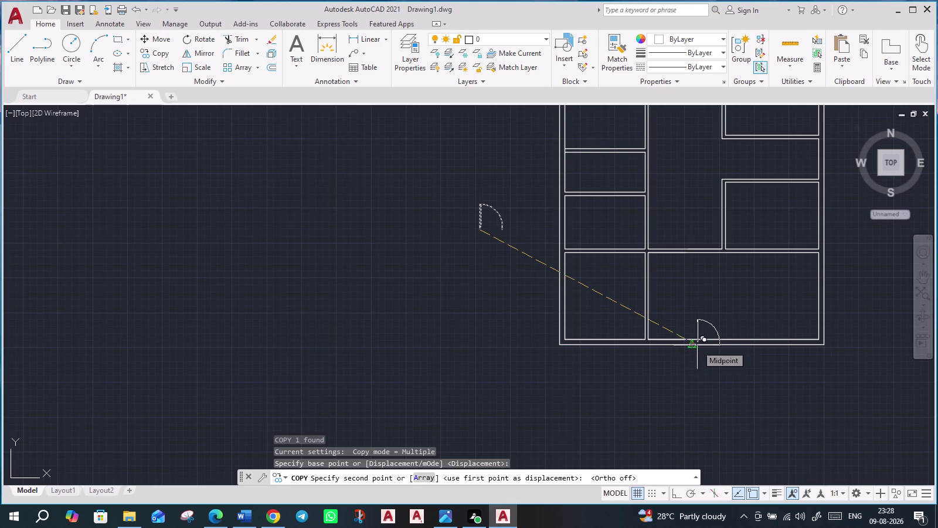
click(697, 345)
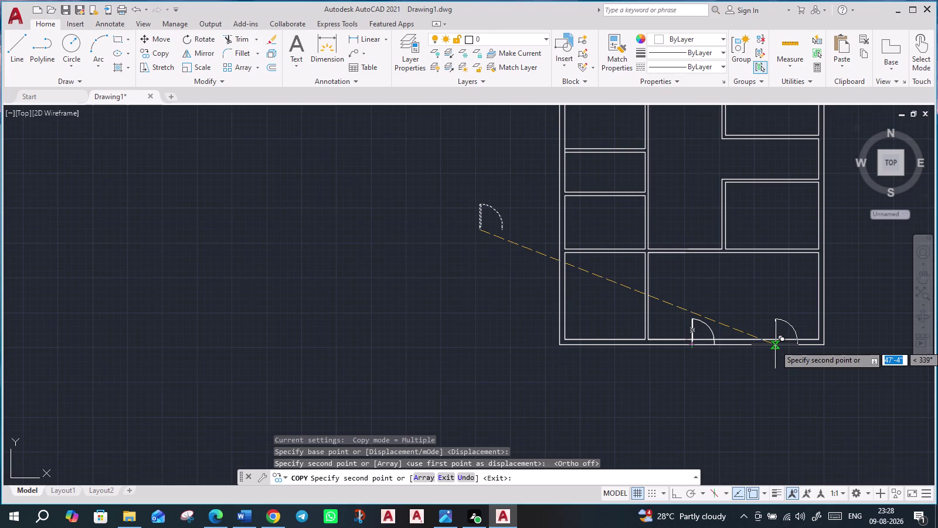
key(Escape)
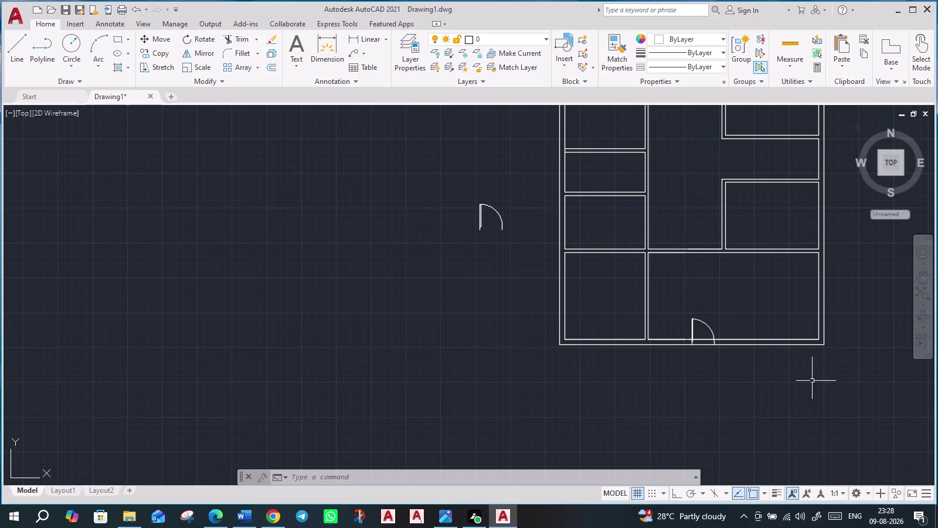
scroll(up, 3)
scroll(up, 3)
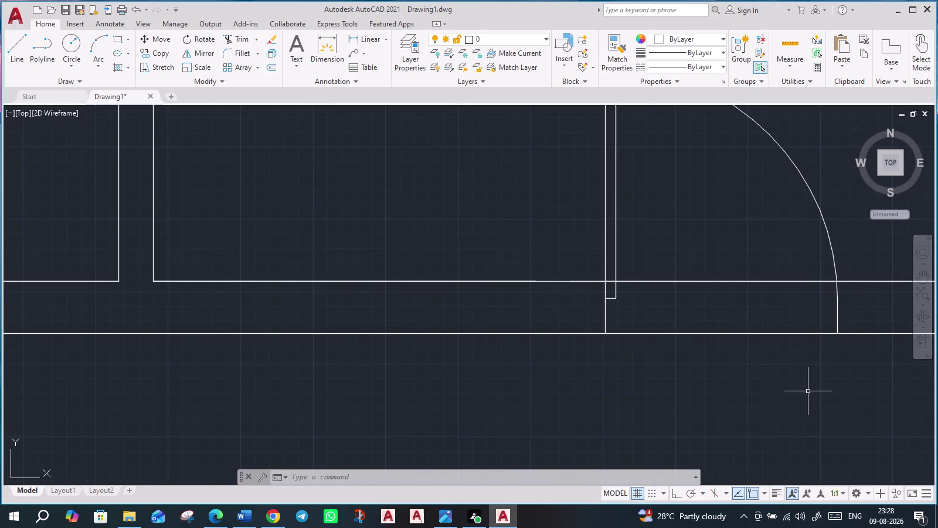
middle_drag(809, 392, 683, 379)
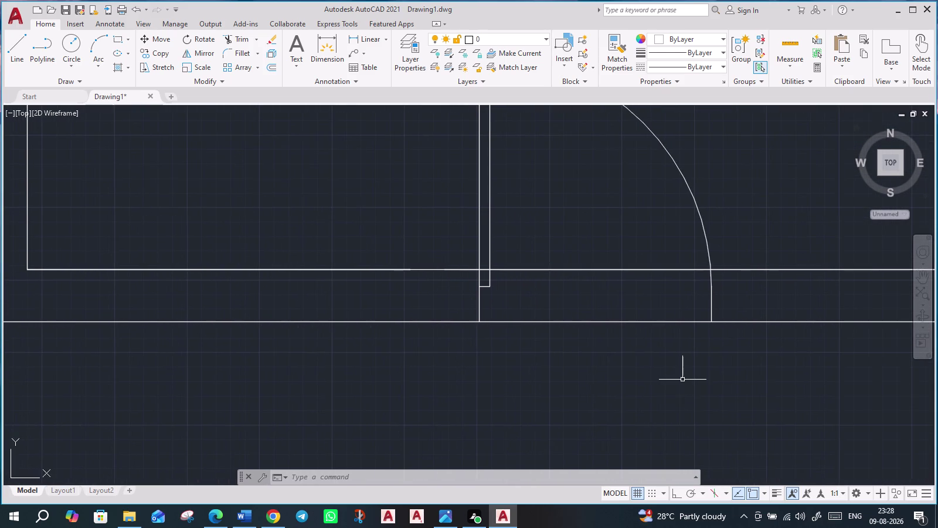
scroll(down, 3)
scroll(down, 3)
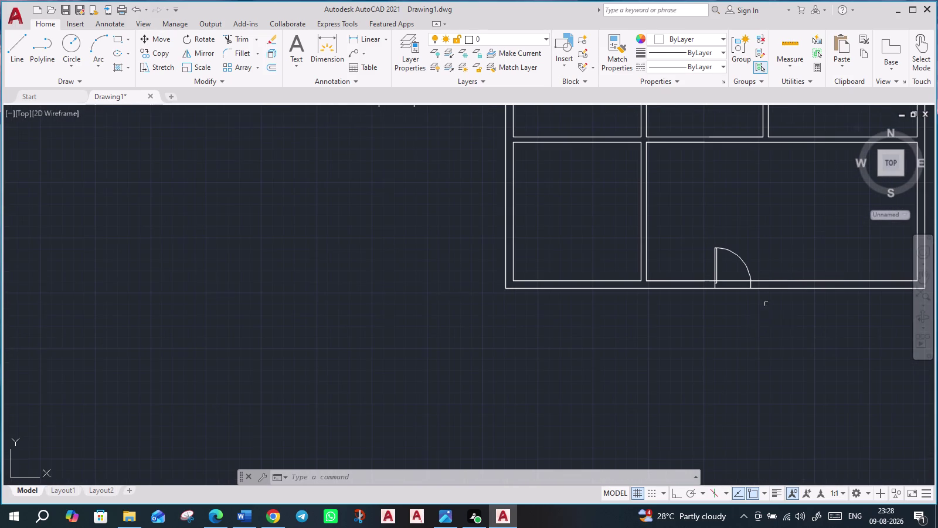
scroll(down, 3)
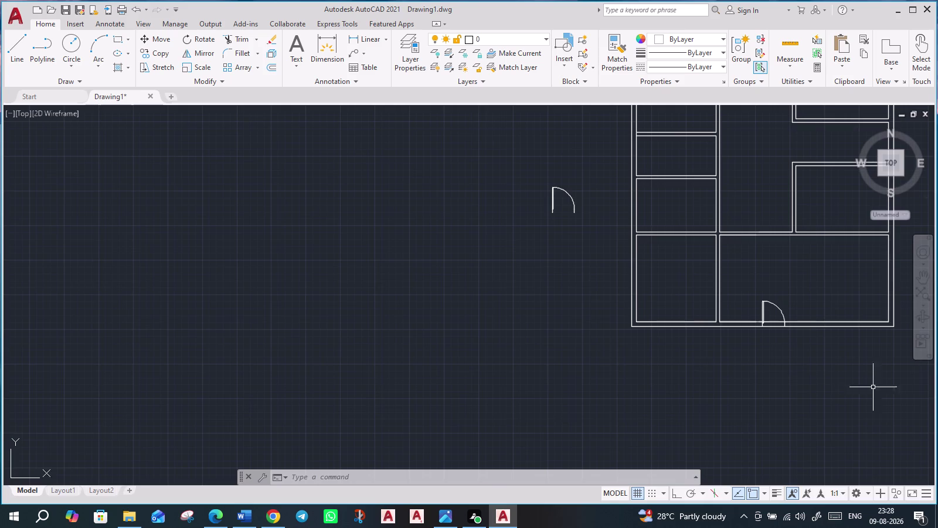
middle_drag(887, 381, 669, 382)
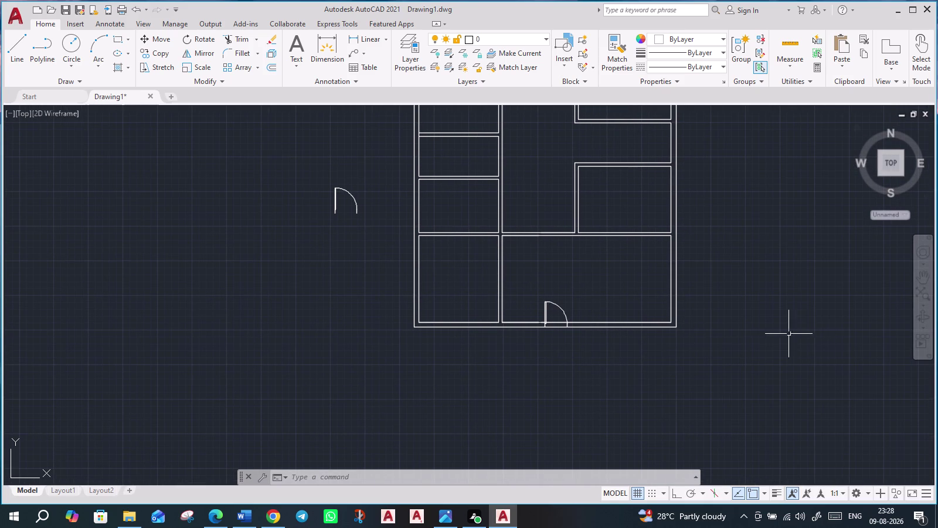
scroll(down, 3)
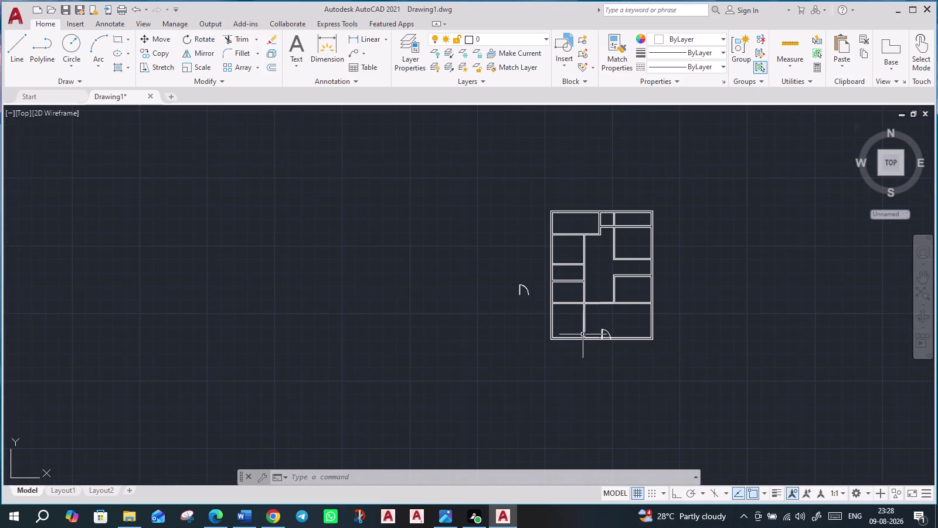
scroll(up, 3)
scroll(up, 3)
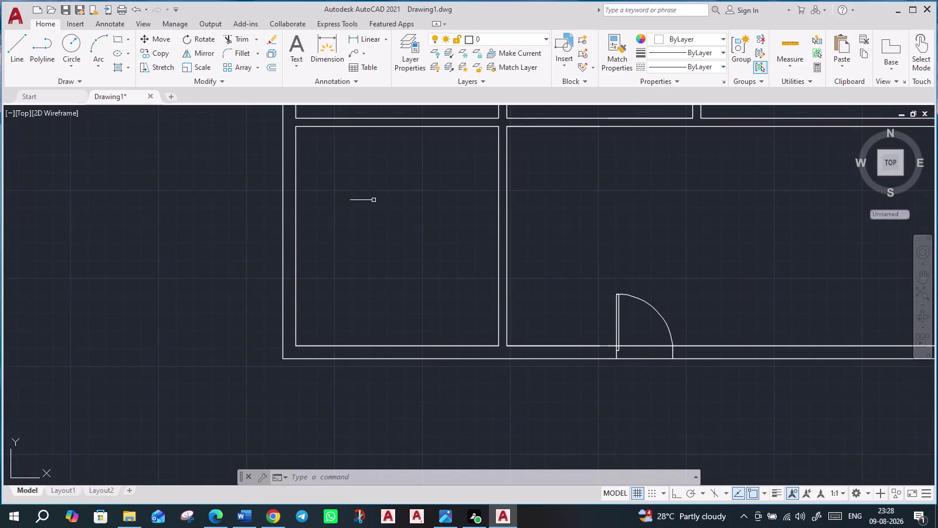
click(643, 300)
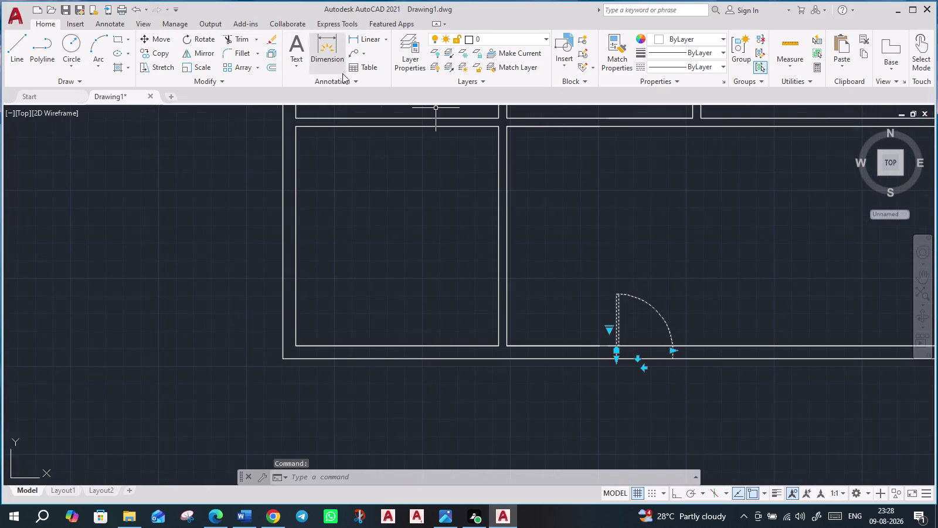
Try mirroring the door about a vertical axis from the arc end, then cancel.
click(208, 59)
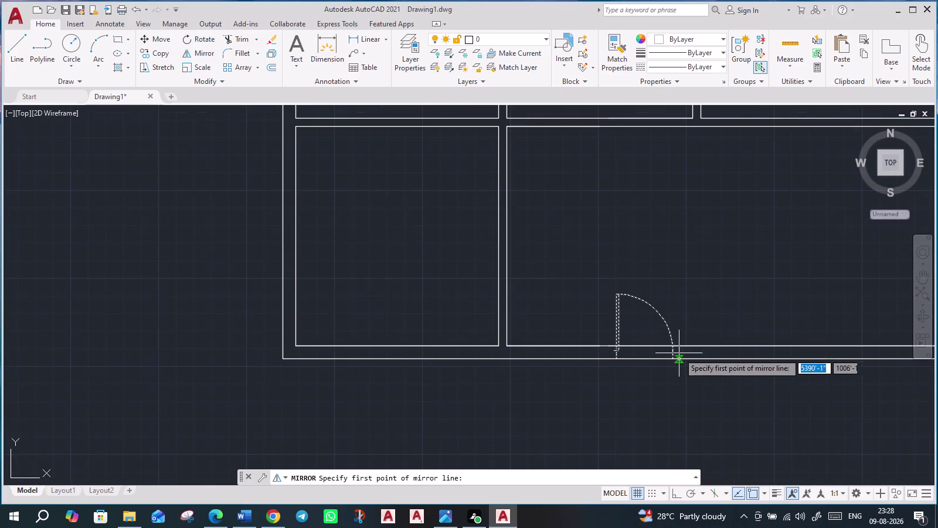
scroll(up, 3)
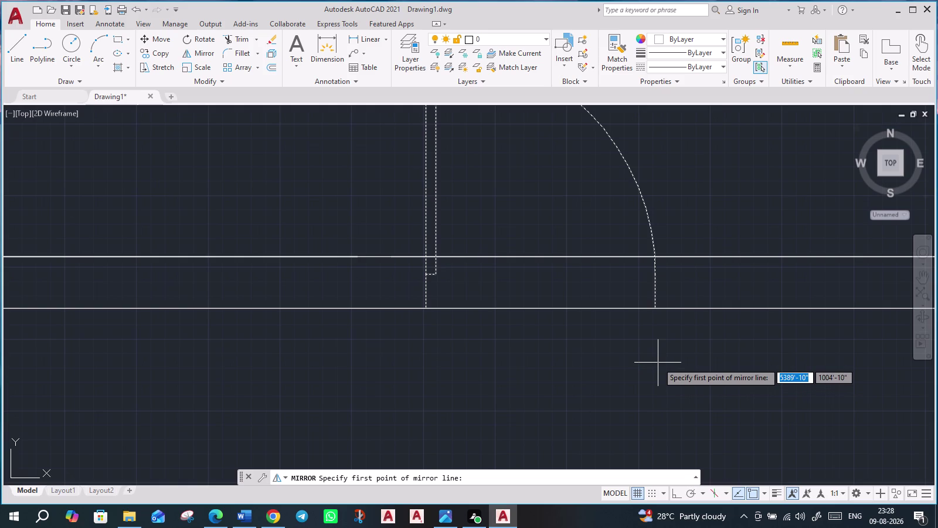
scroll(up, 3)
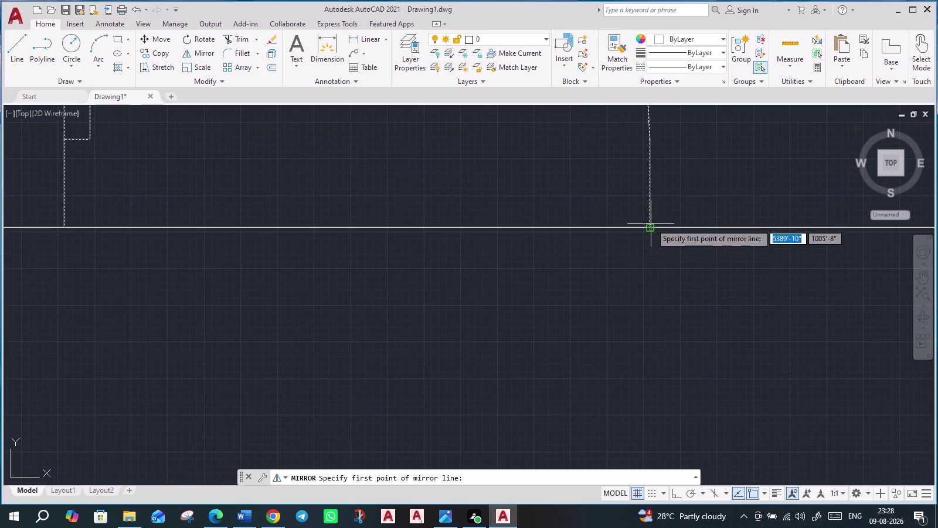
click(651, 223)
scroll(down, 3)
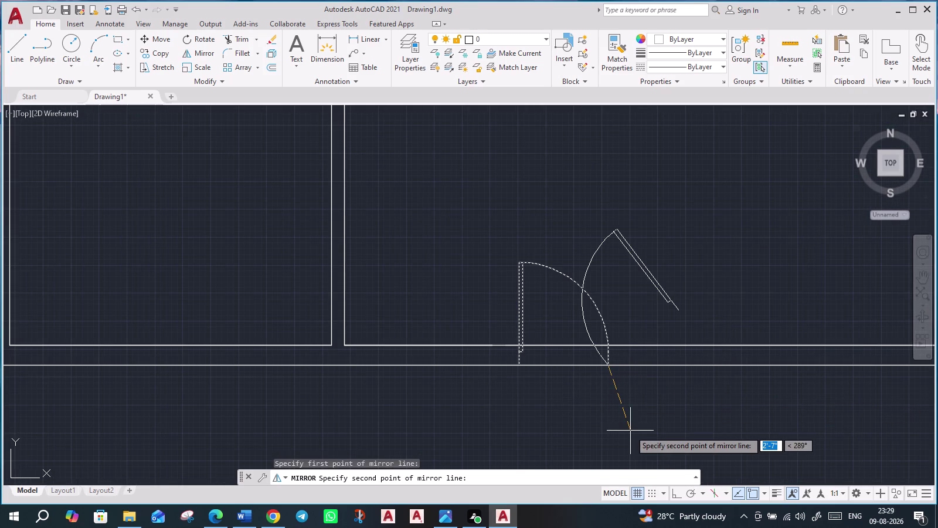
key(F8)
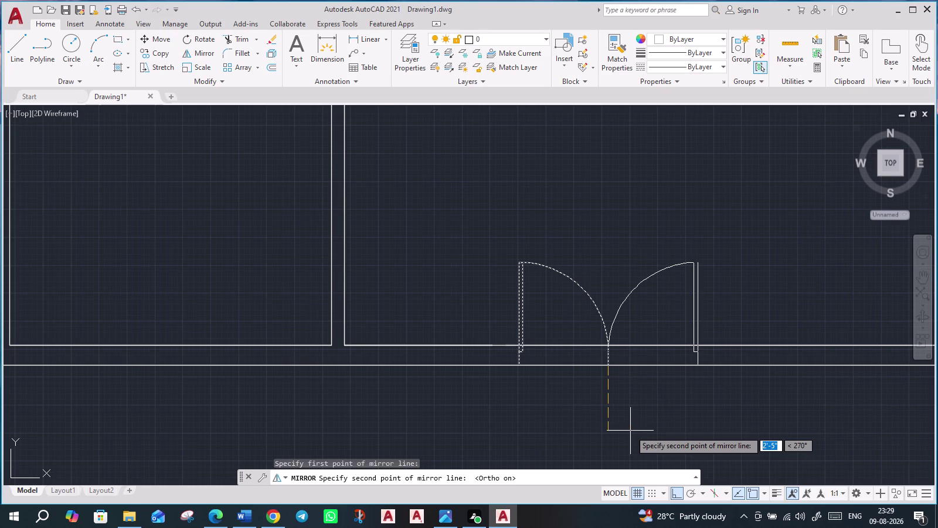
click(630, 430)
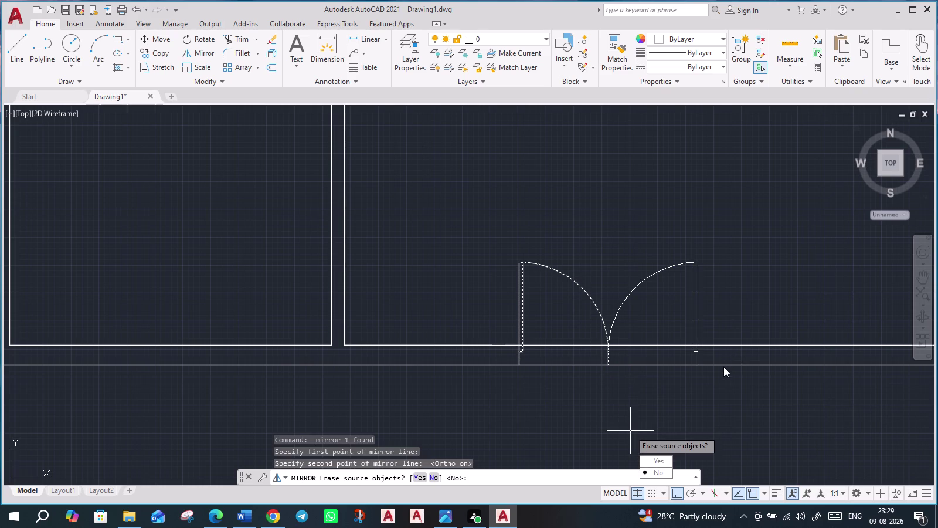
key(Escape)
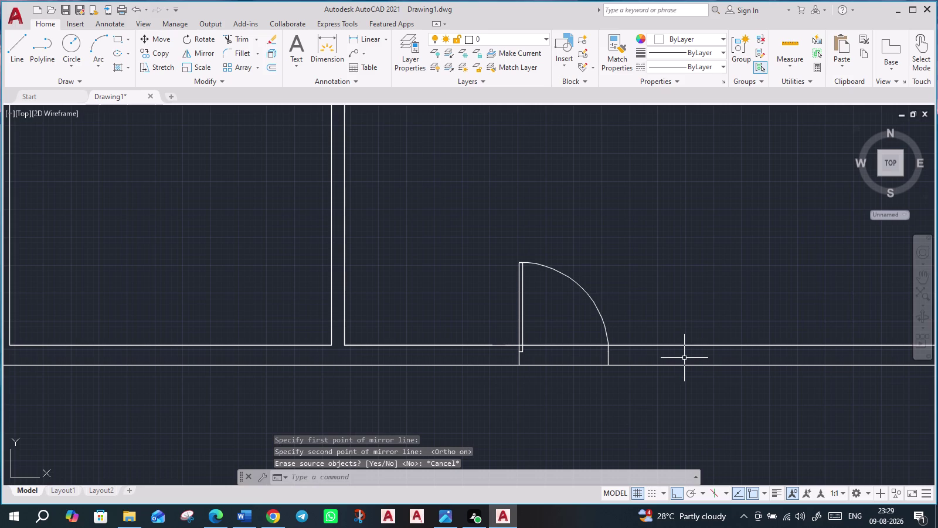
Mirror the door about a vertical axis from the arc end, keeping the original.
click(518, 267)
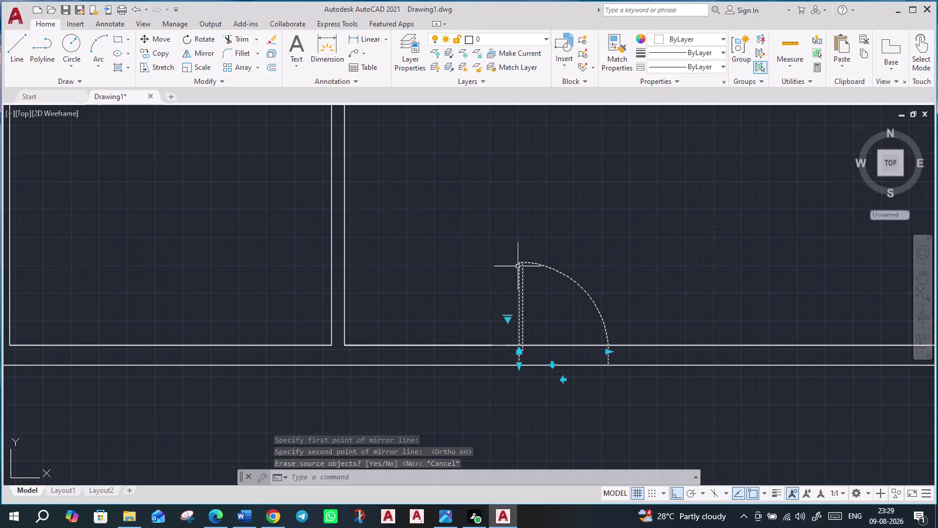
click(207, 49)
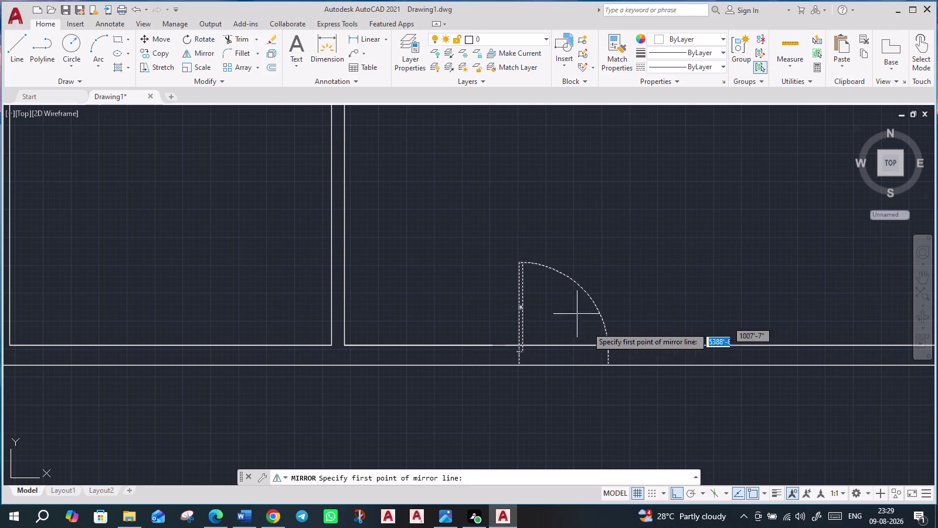
click(604, 364)
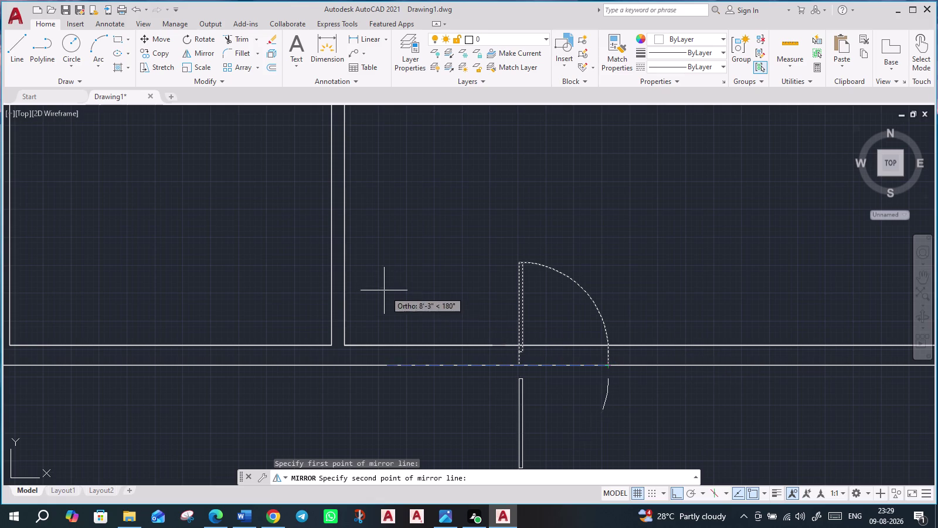
click(553, 175)
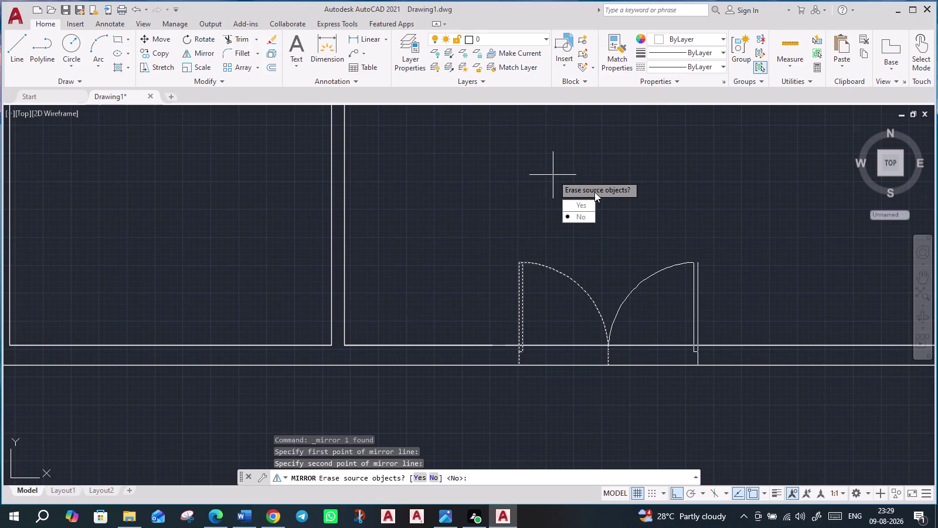
key(Return)
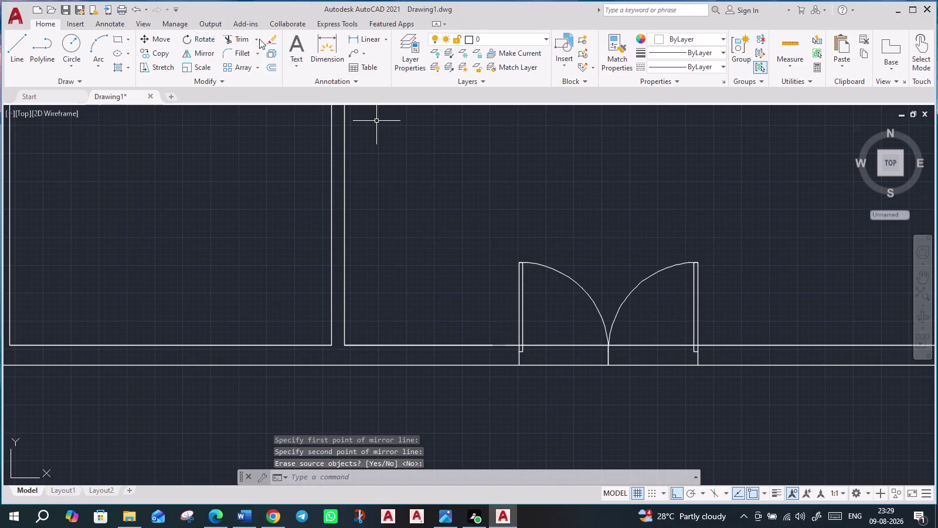
Fence-trim the four wall lines crossing the double door opening.
click(245, 45)
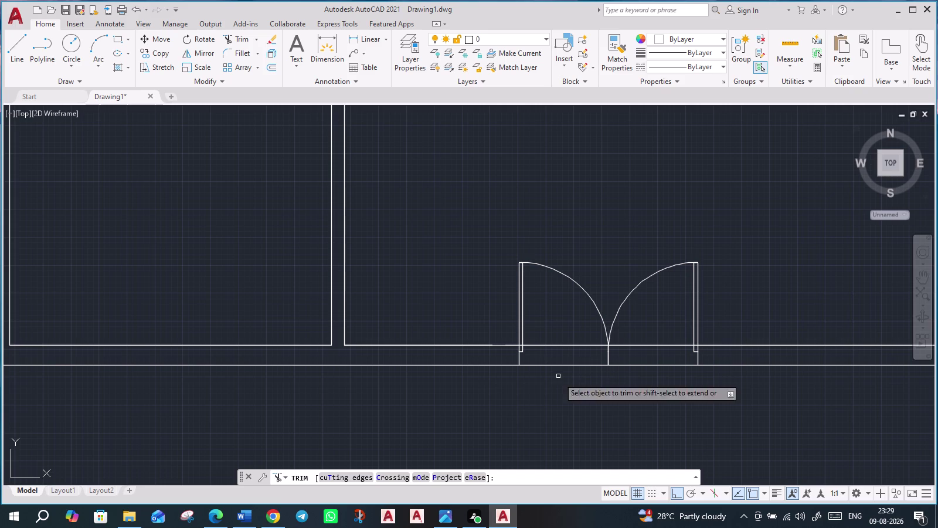
click(559, 415)
click(563, 331)
click(663, 395)
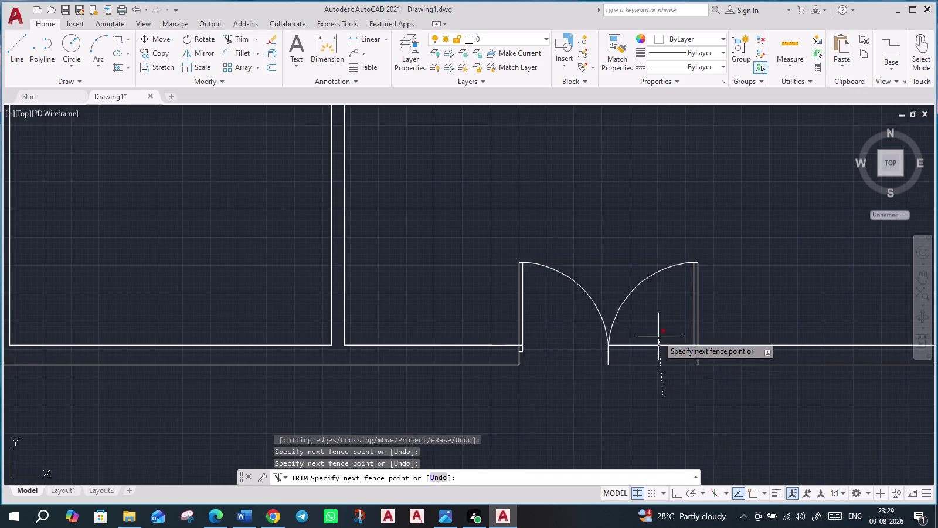
click(658, 324)
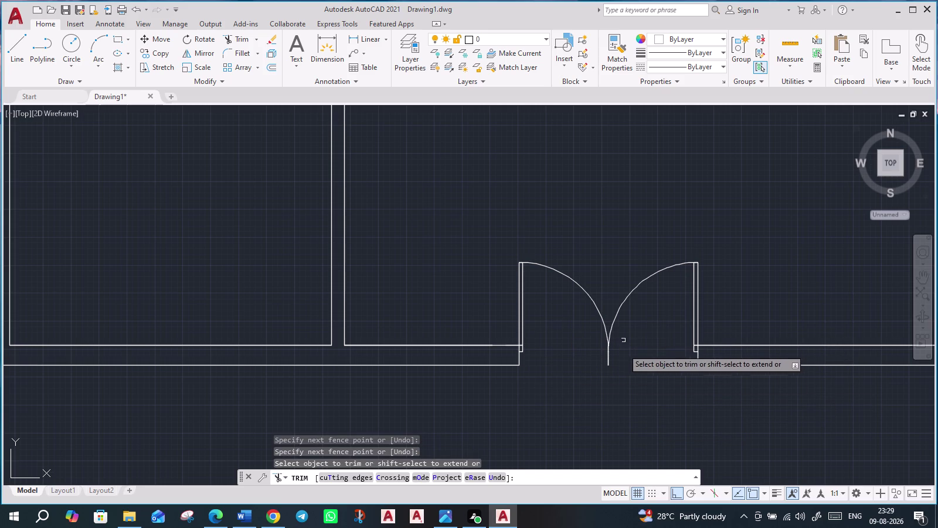
scroll(down, 3)
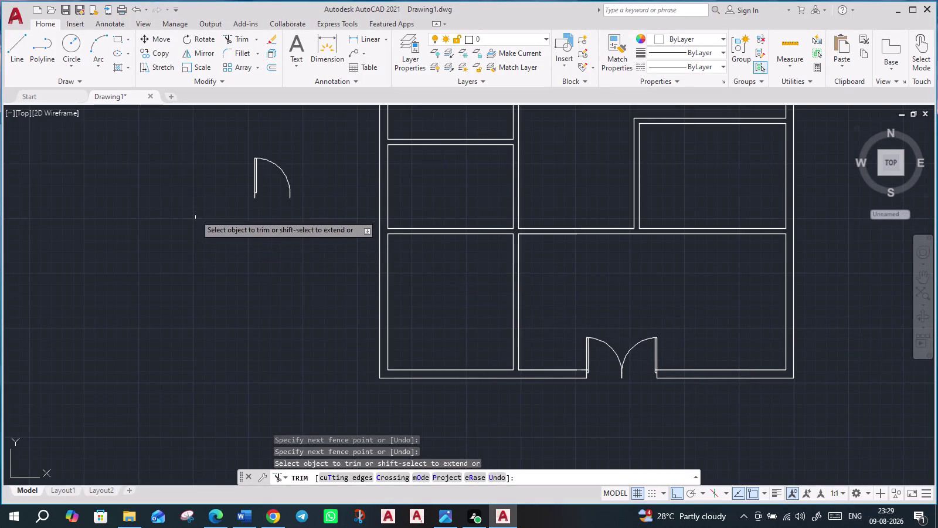
End trimming and rotate the spare door 90° so its leaf lies horizontal, swinging upward.
key(Escape)
click(230, 140)
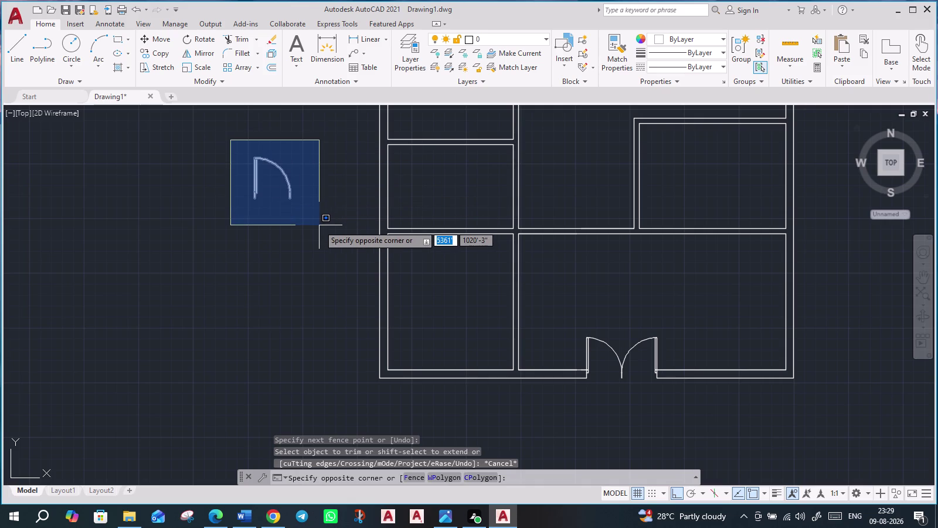
click(319, 225)
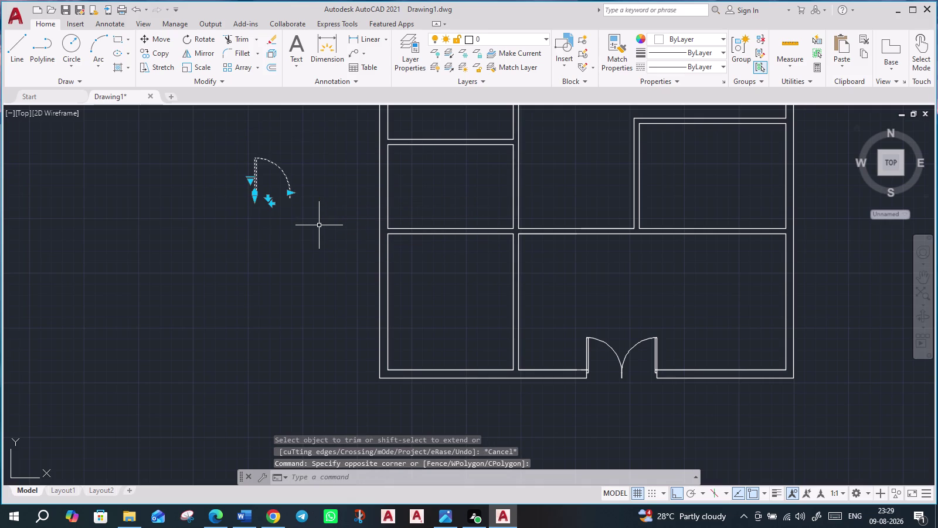
text(ro)
key(Return)
click(291, 196)
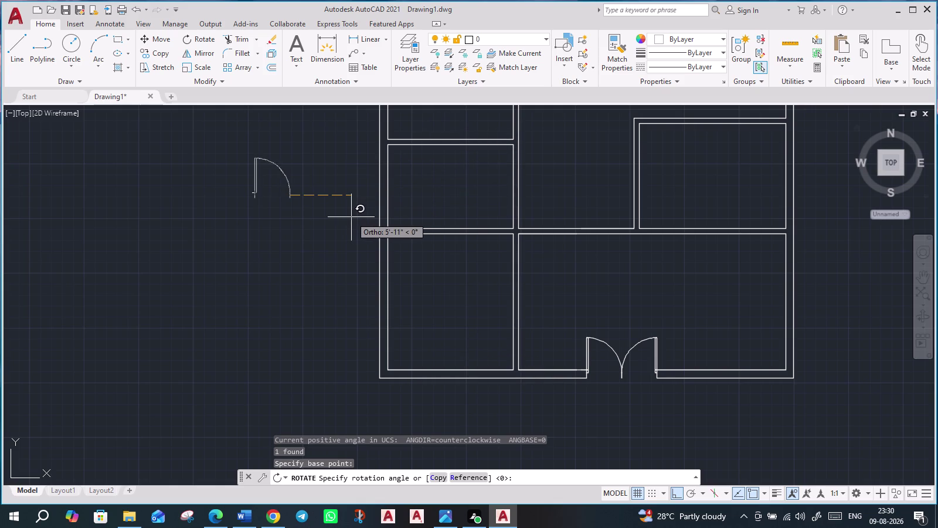
click(261, 149)
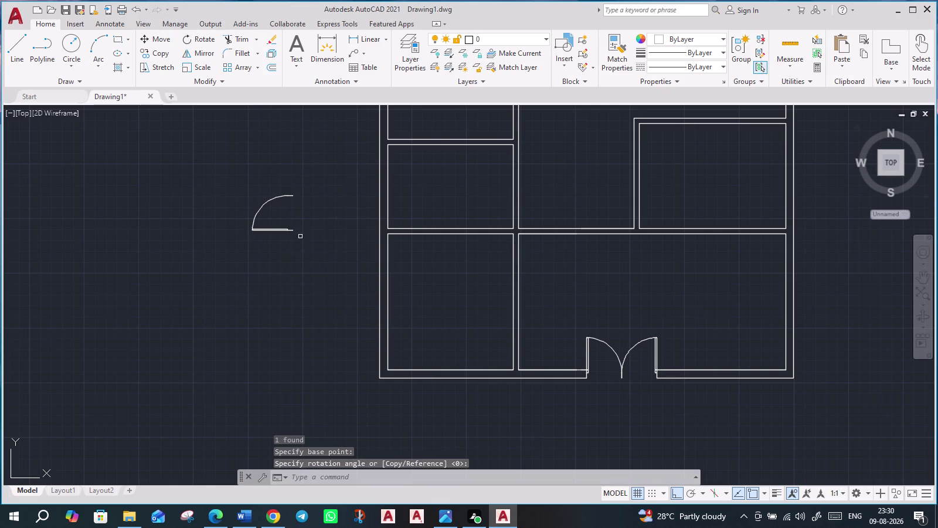
click(238, 189)
click(343, 263)
text(c)
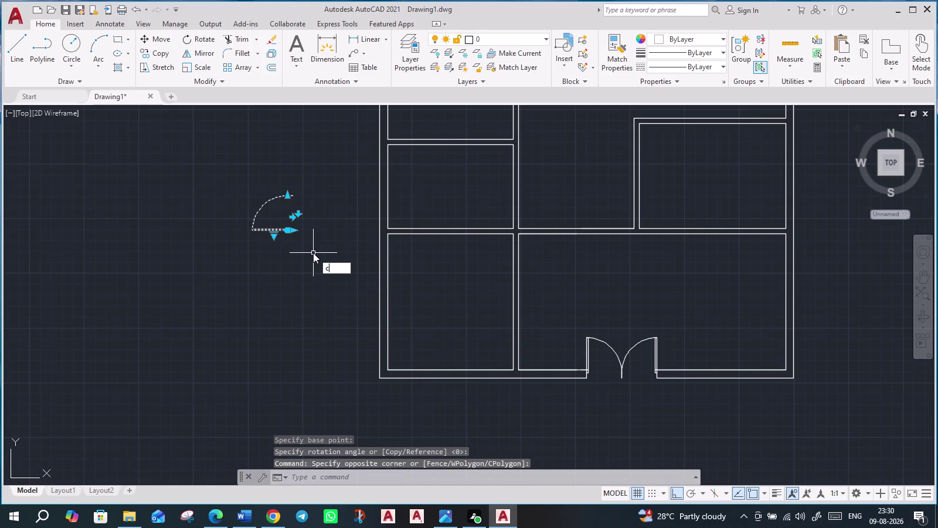
Copy the rotated door from its leaf endpoint onto the left column's horizontal interior wall.
text(o)
key(Return)
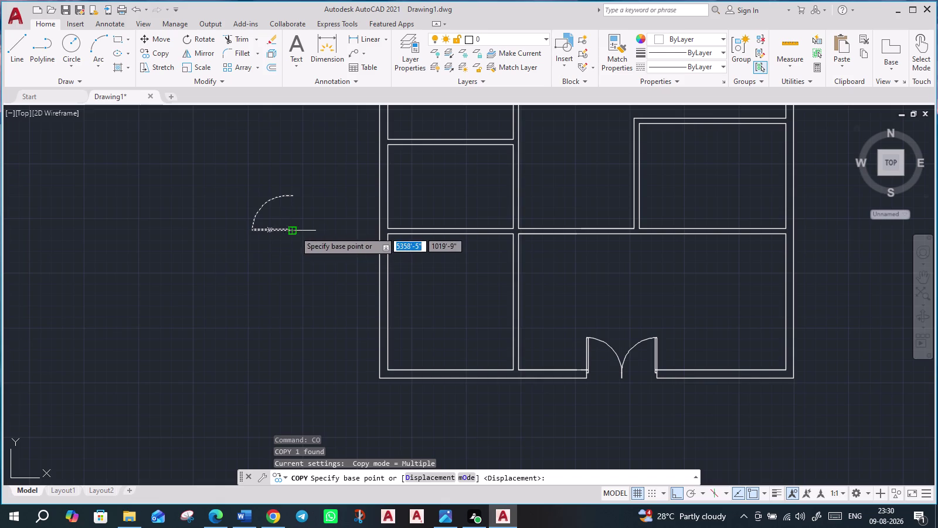
scroll(up, 3)
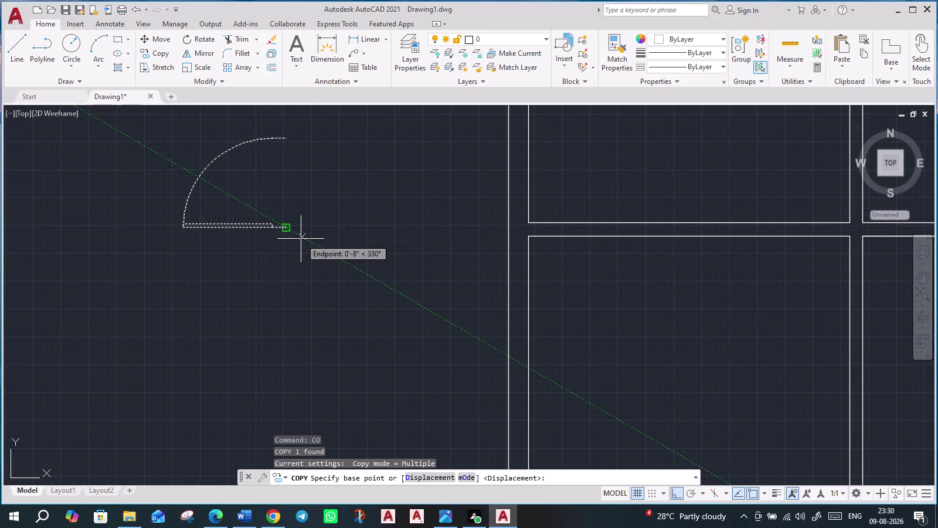
click(286, 227)
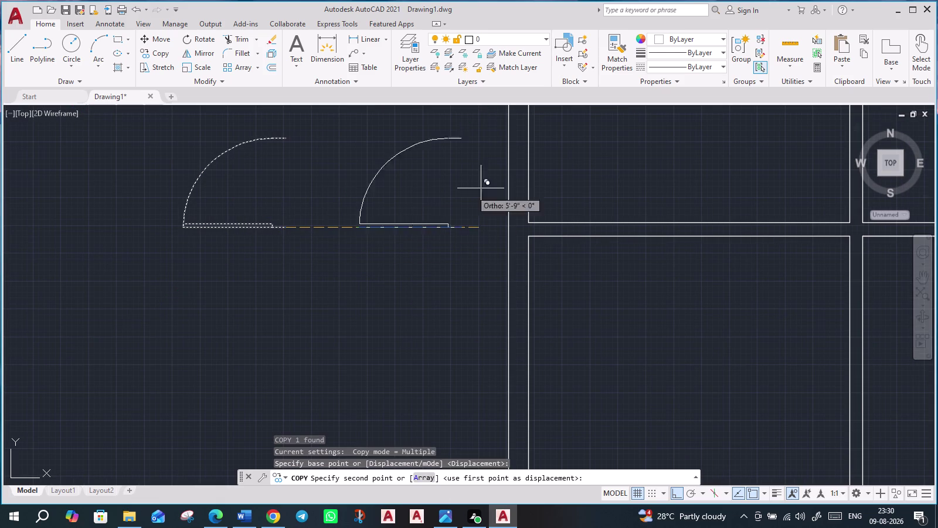
scroll(down, 3)
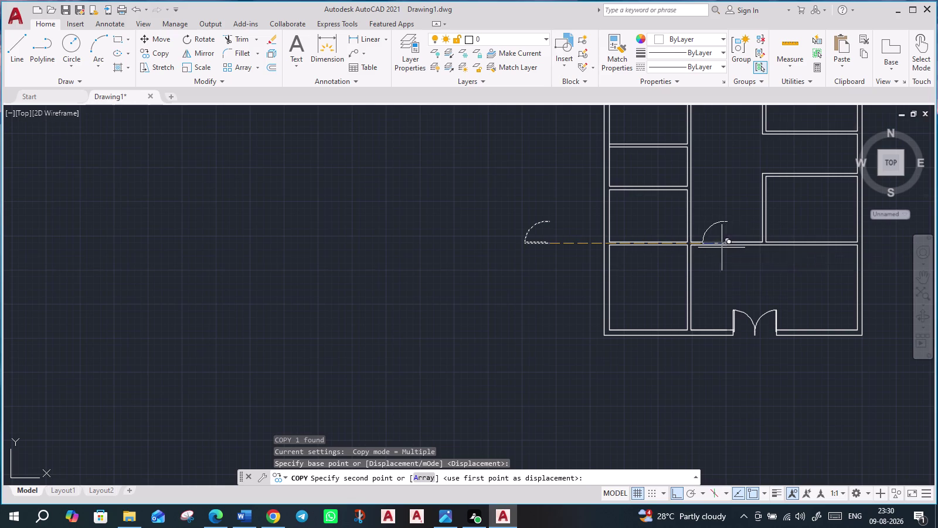
key(F8)
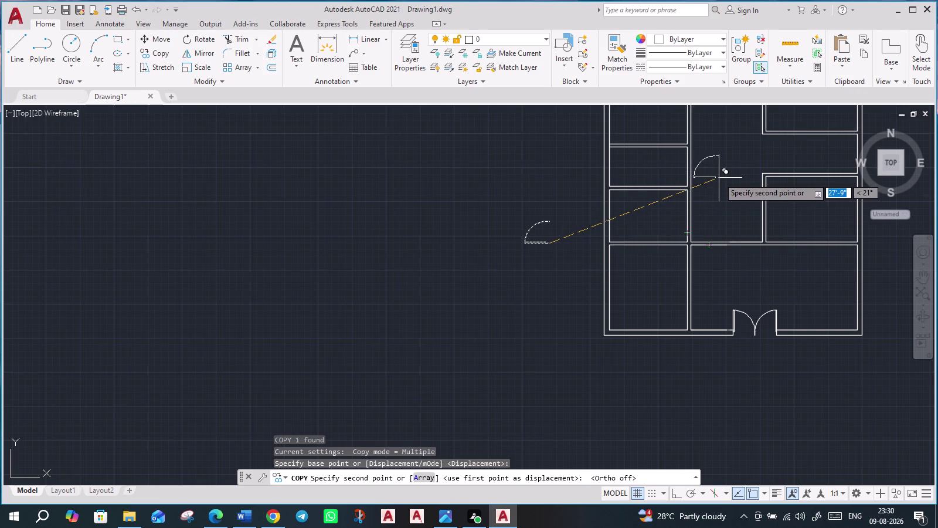
middle_drag(718, 183, 613, 368)
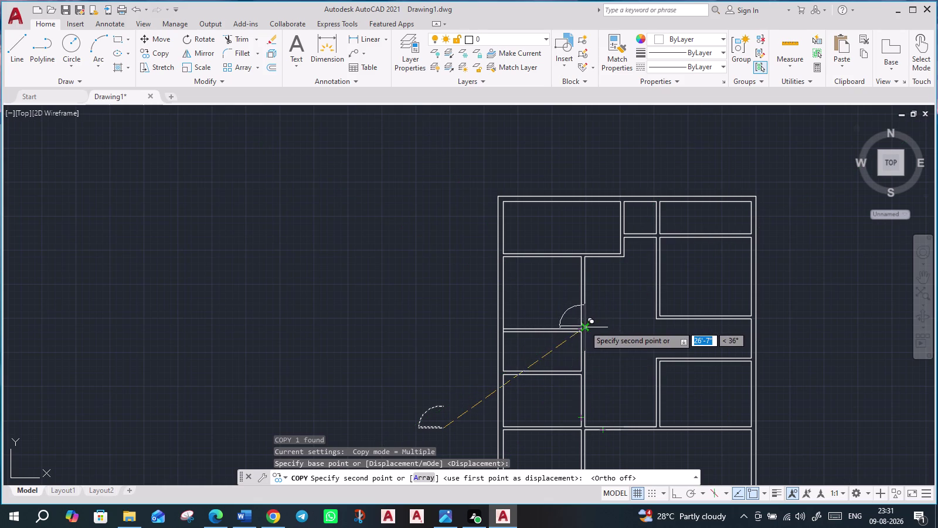
scroll(up, 3)
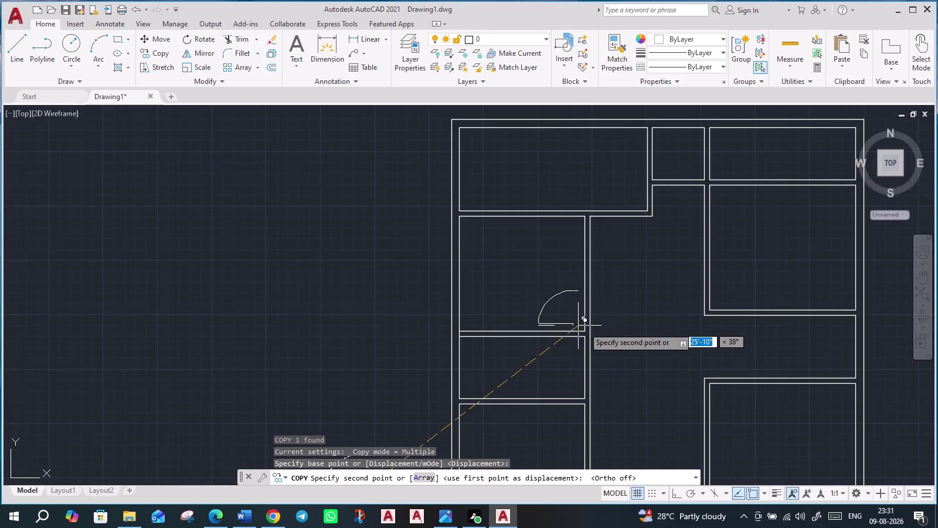
scroll(up, 3)
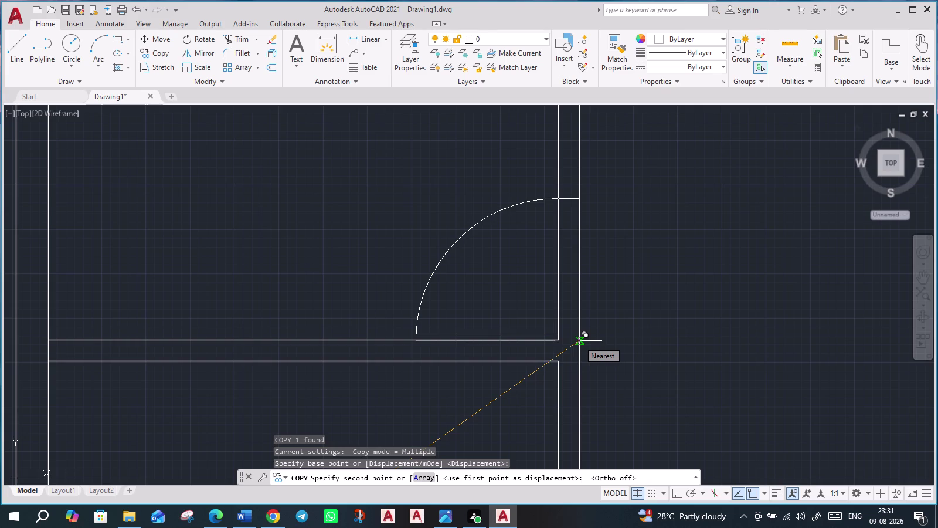
scroll(up, 3)
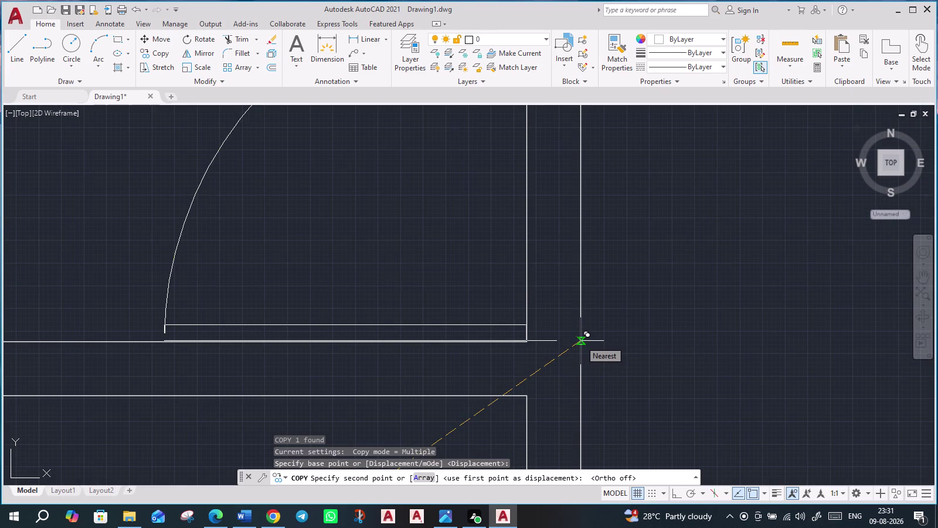
click(581, 341)
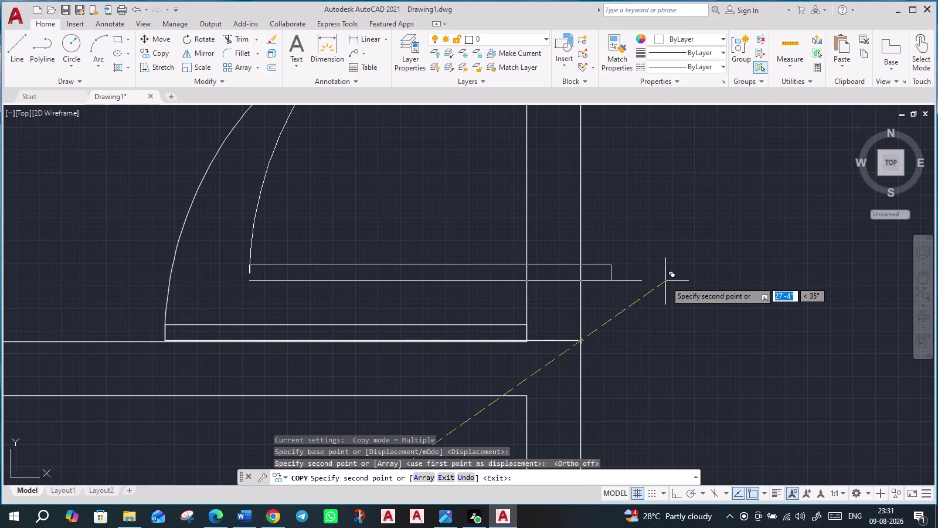
key(Escape)
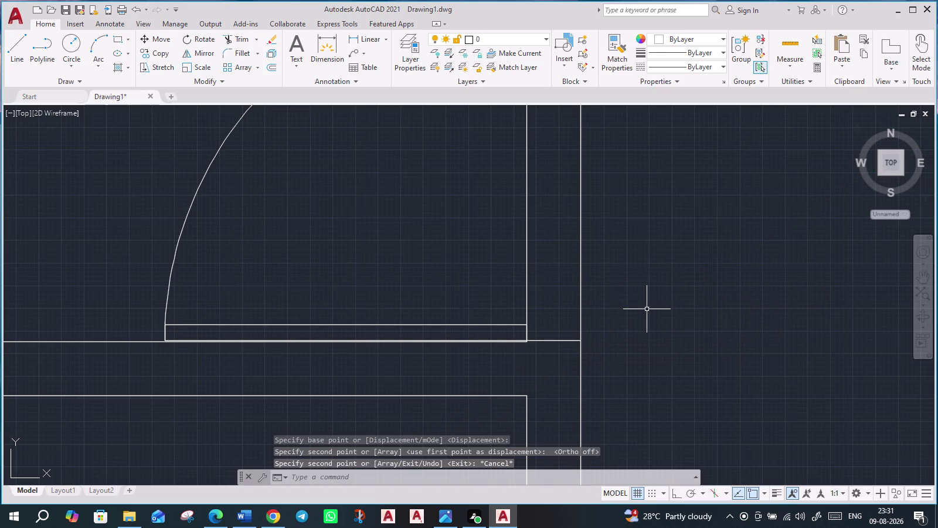
Select the placed door and start a move from its leaf corner, then cancel it.
scroll(down, 3)
scroll(up, 3)
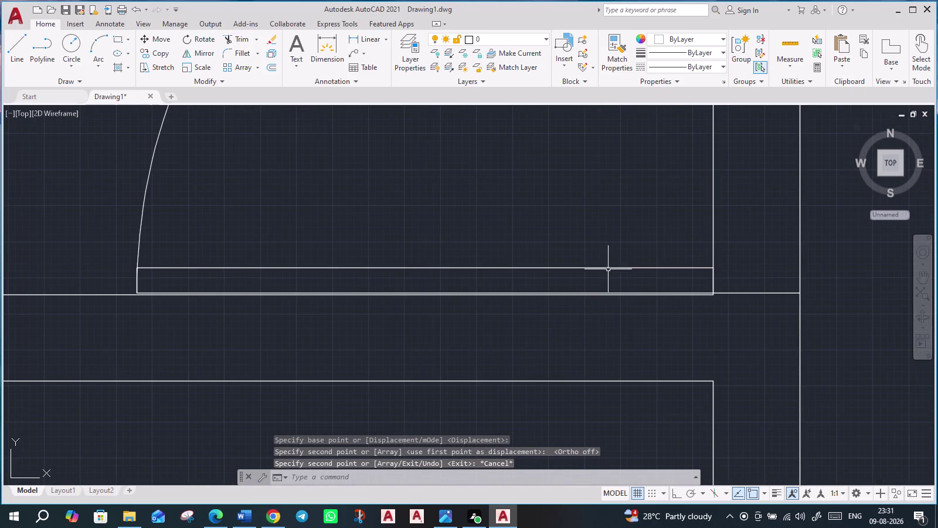
click(610, 267)
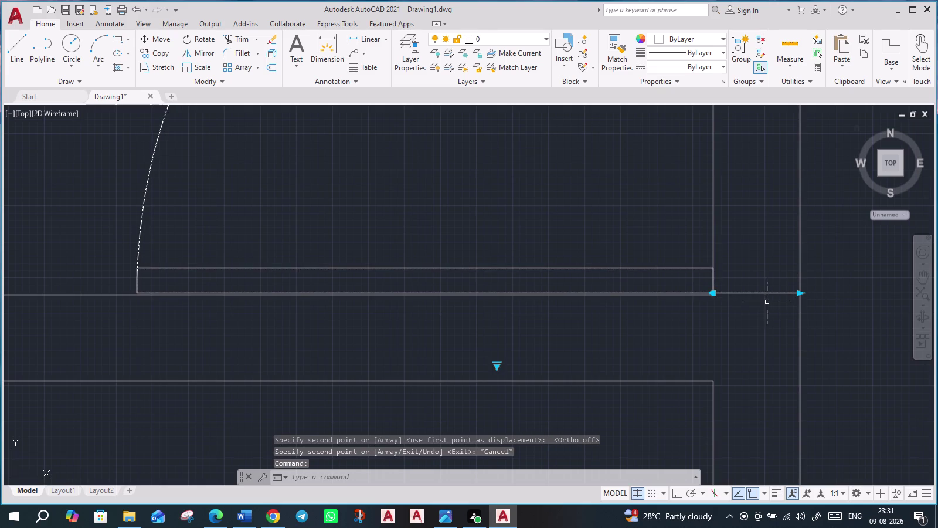
key(m)
key(Return)
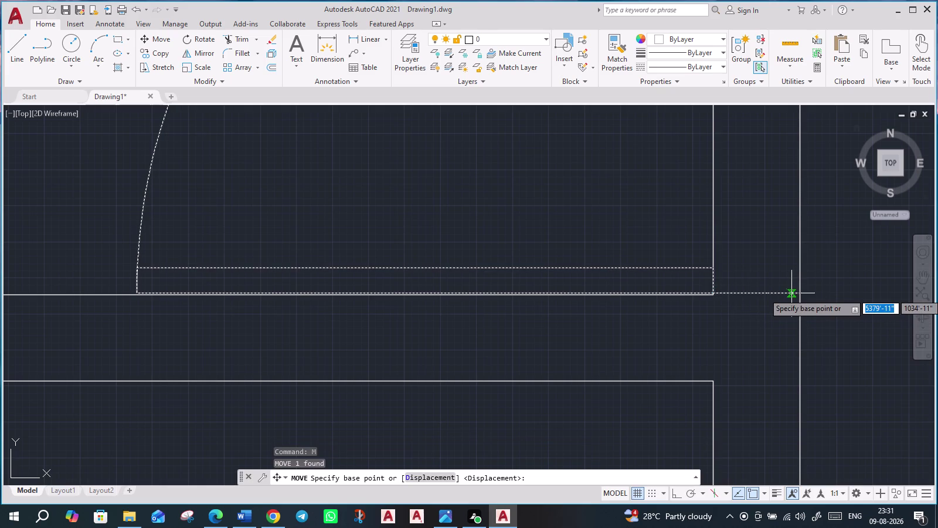
click(792, 293)
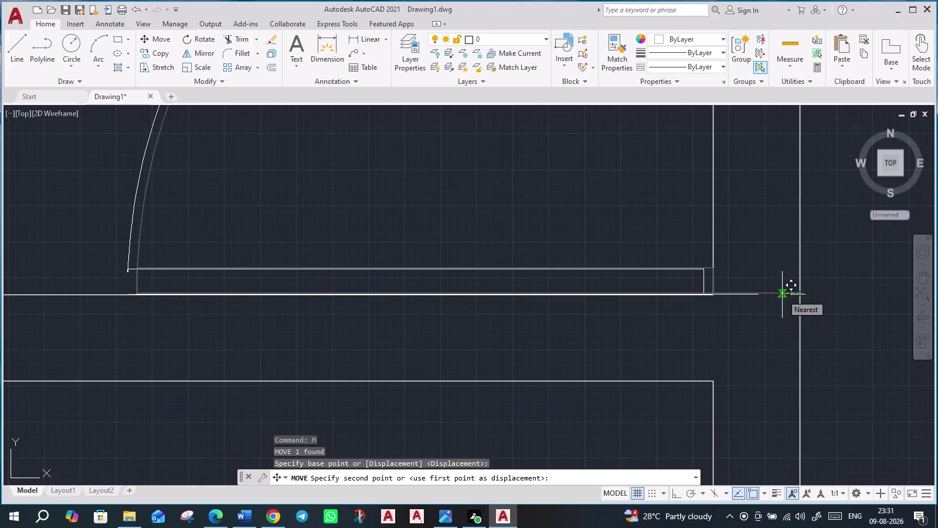
key(Escape)
click(783, 293)
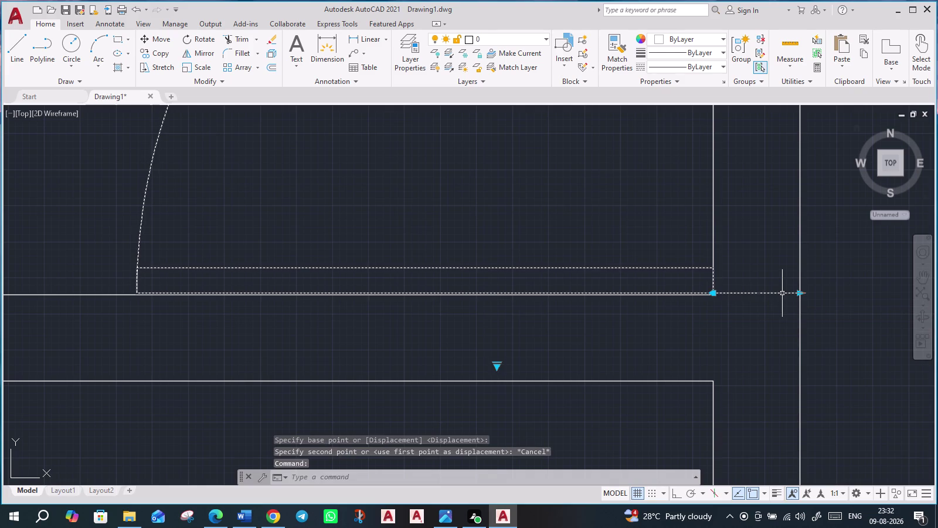
Move the door from its leaf corner so it sits flush against the vertical wall.
key(m)
key(Return)
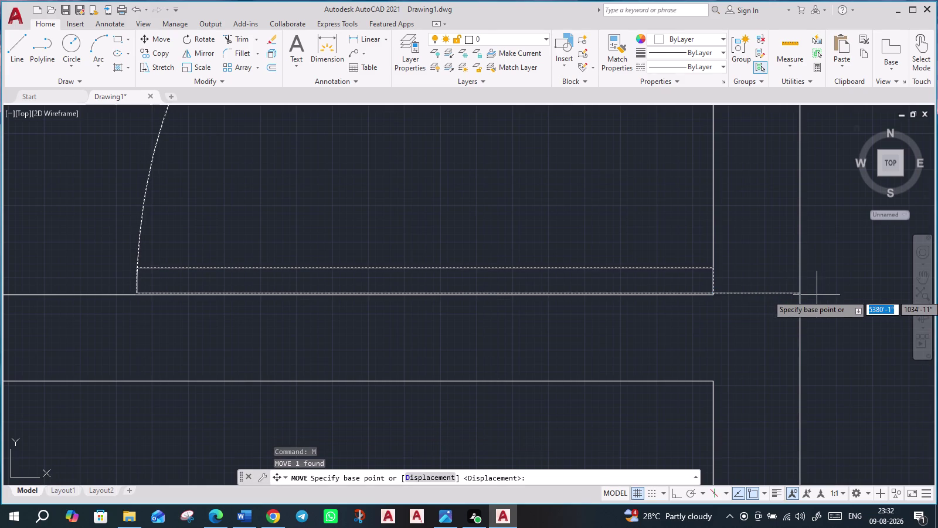
scroll(up, 3)
scroll(up, 3)
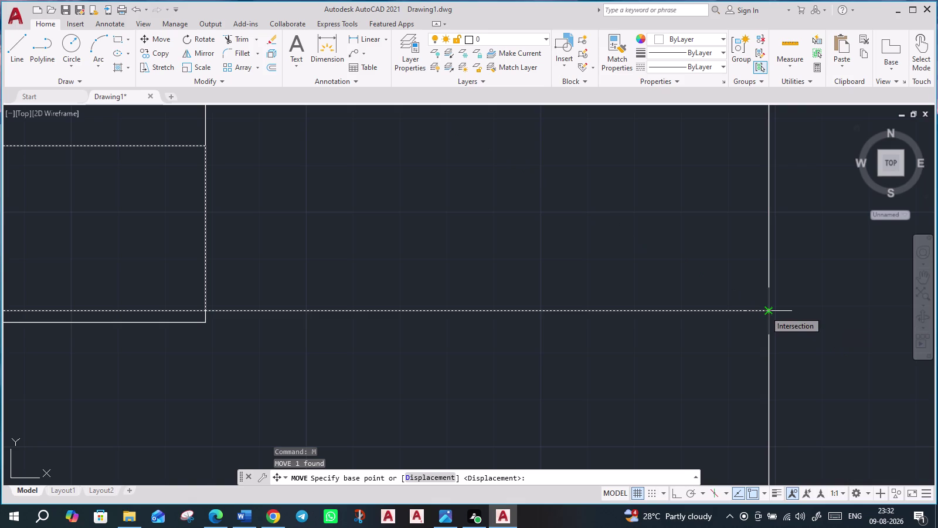
click(770, 309)
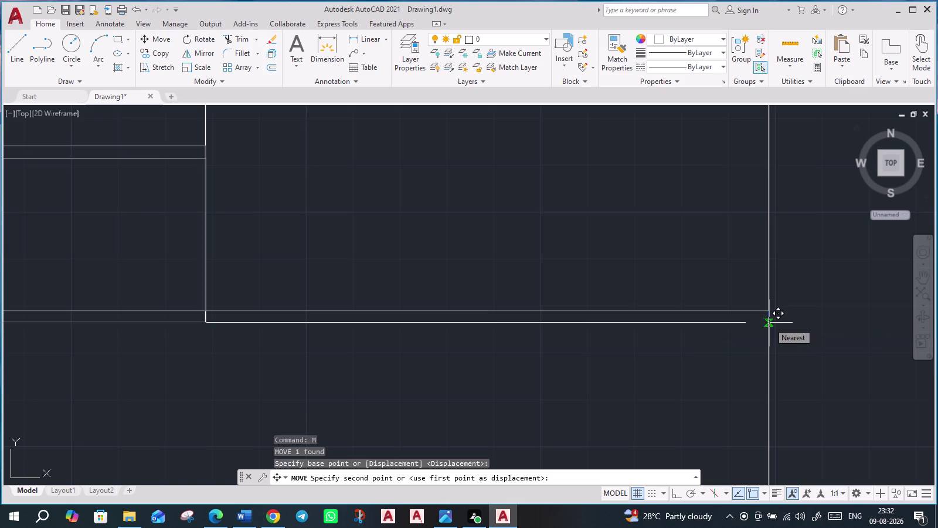
click(769, 322)
scroll(down, 3)
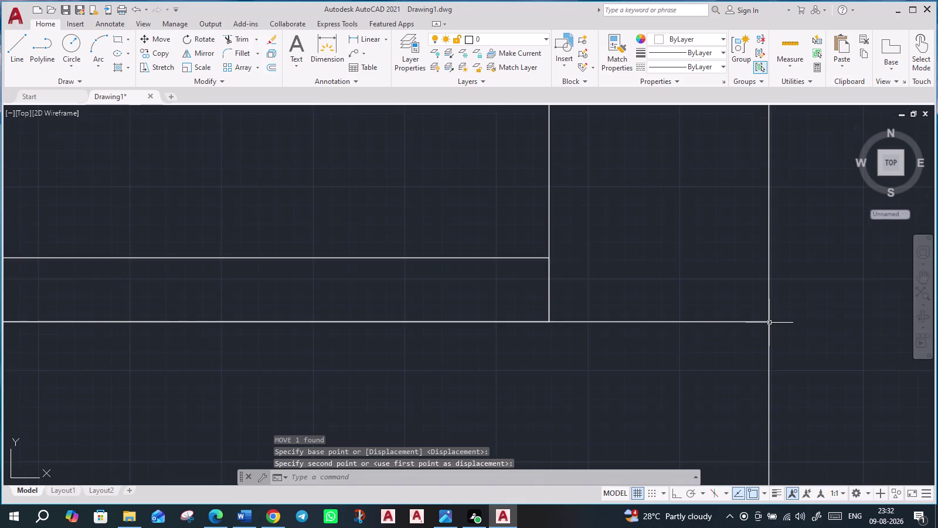
scroll(down, 3)
scroll(down, 3)
scroll(down, 3)
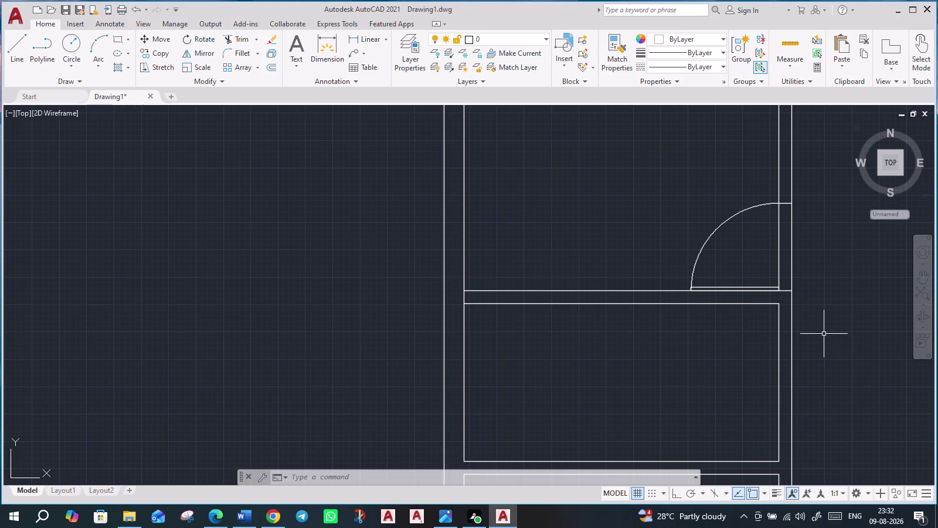
Mirror the loose door about a horizontal axis, keeping the original.
scroll(down, 3)
scroll(down, 3)
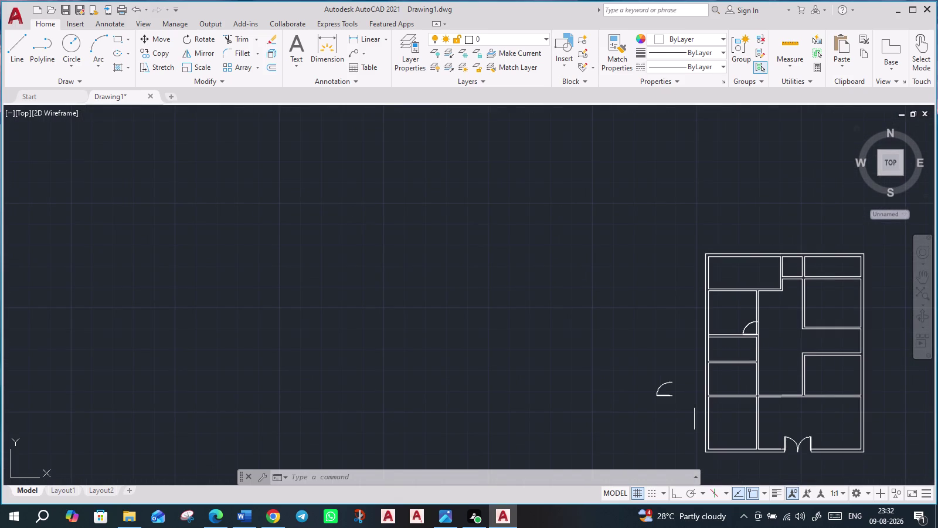
click(687, 414)
click(646, 372)
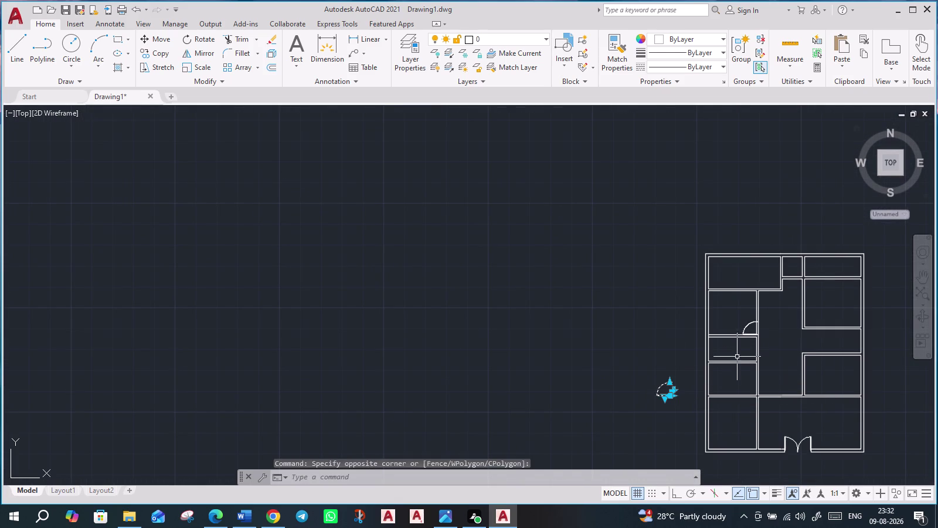
click(190, 51)
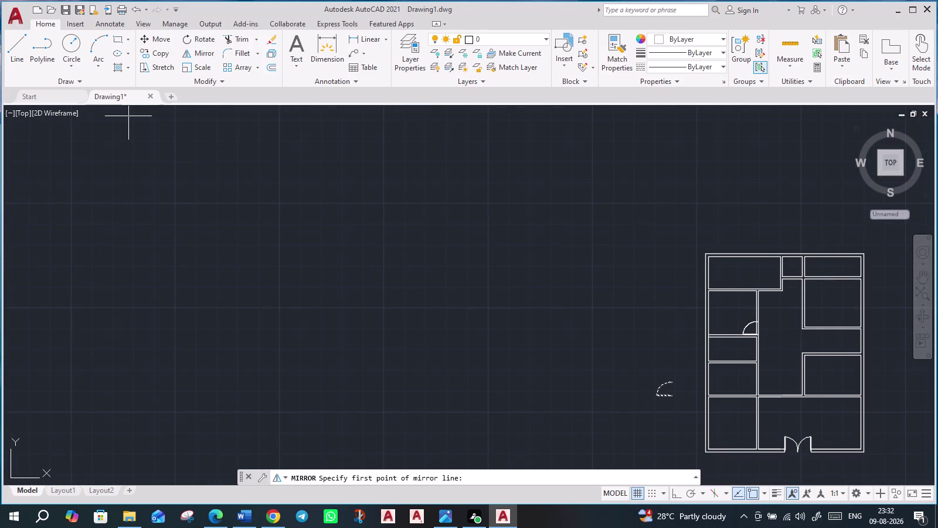
click(670, 396)
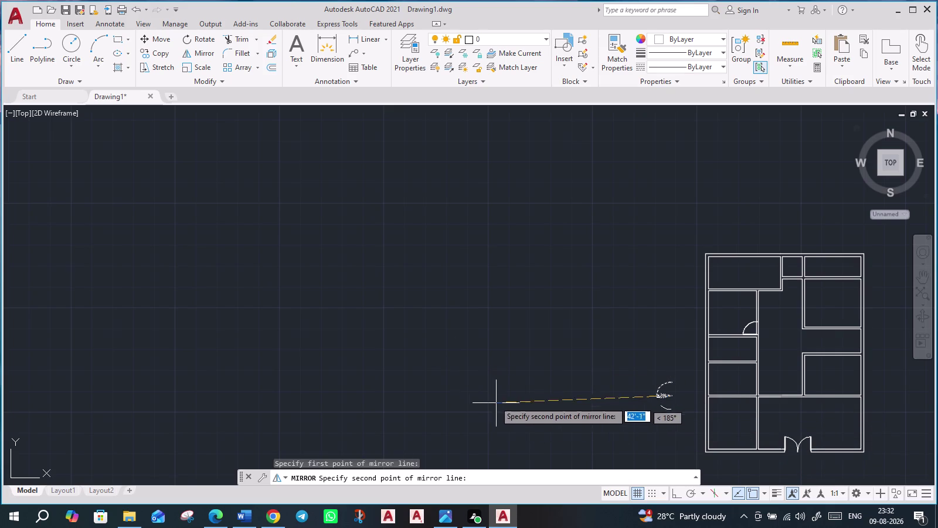
key(F8)
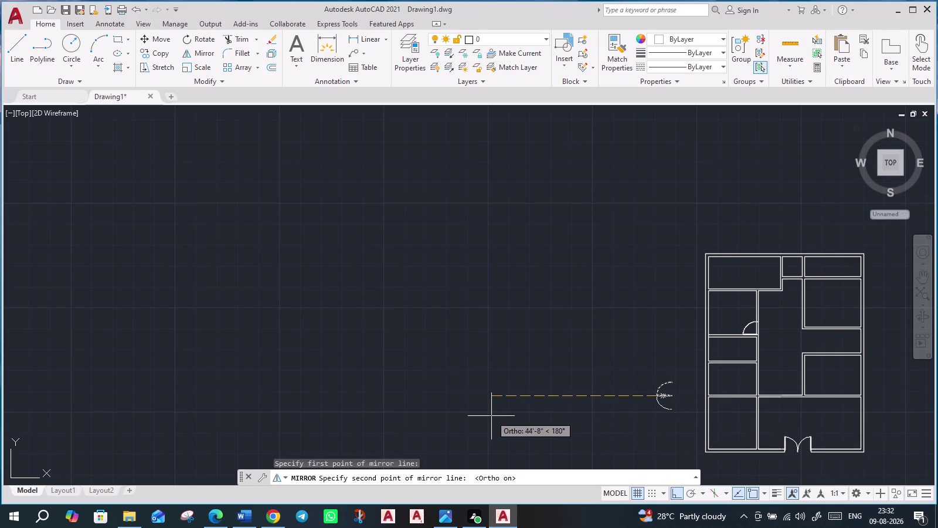
click(491, 416)
scroll(up, 3)
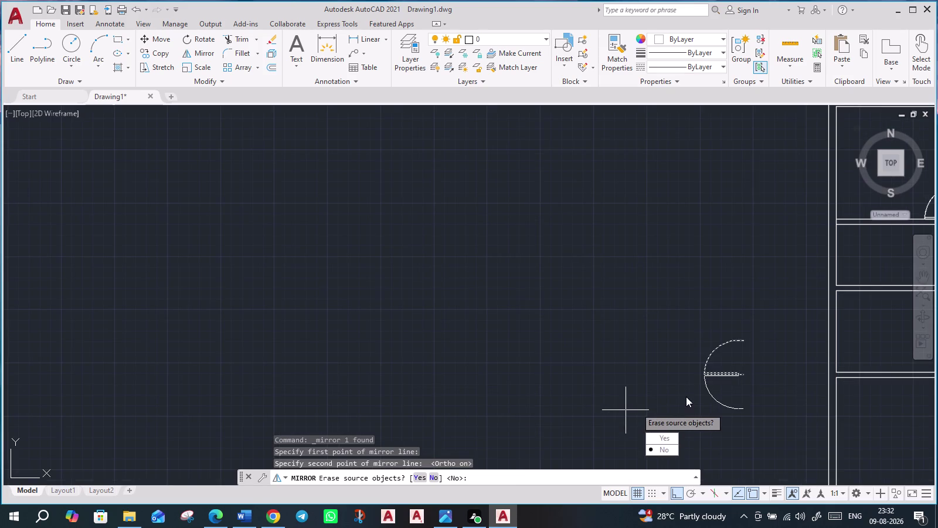
middle_drag(657, 393, 432, 324)
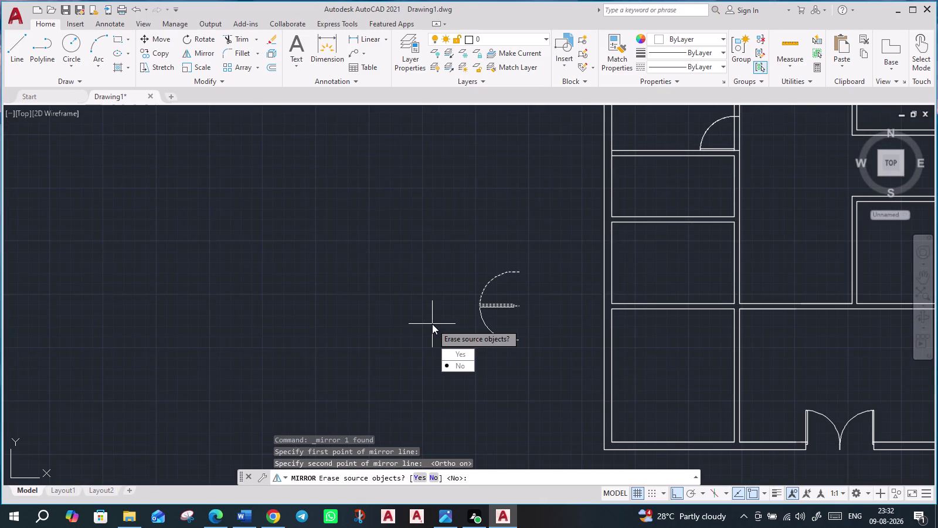
key(Return)
scroll(up, 3)
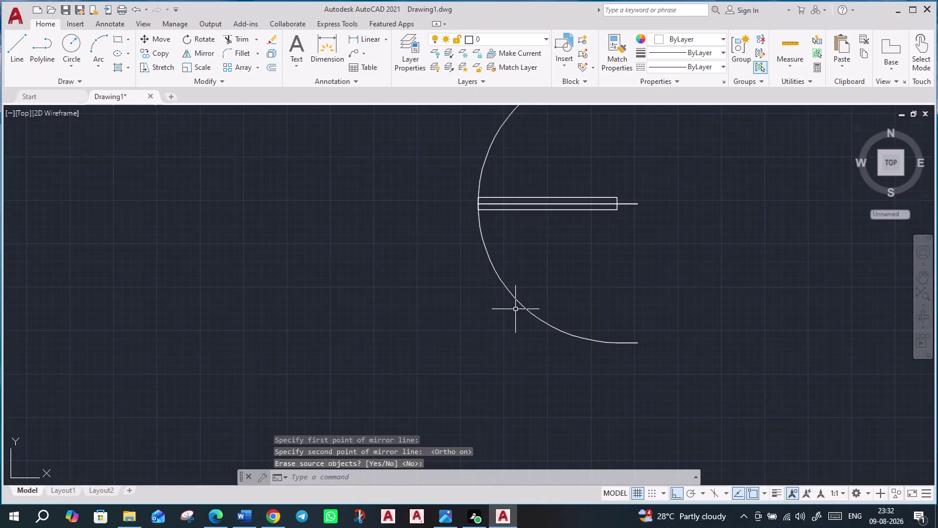
Move the mirrored door further left so the two copies sit side by side.
click(520, 301)
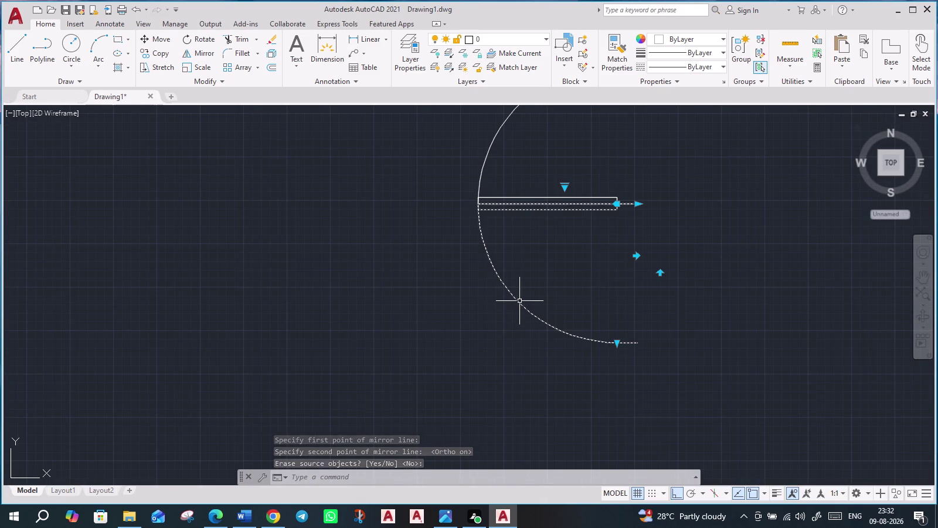
key(m)
key(Return)
click(520, 301)
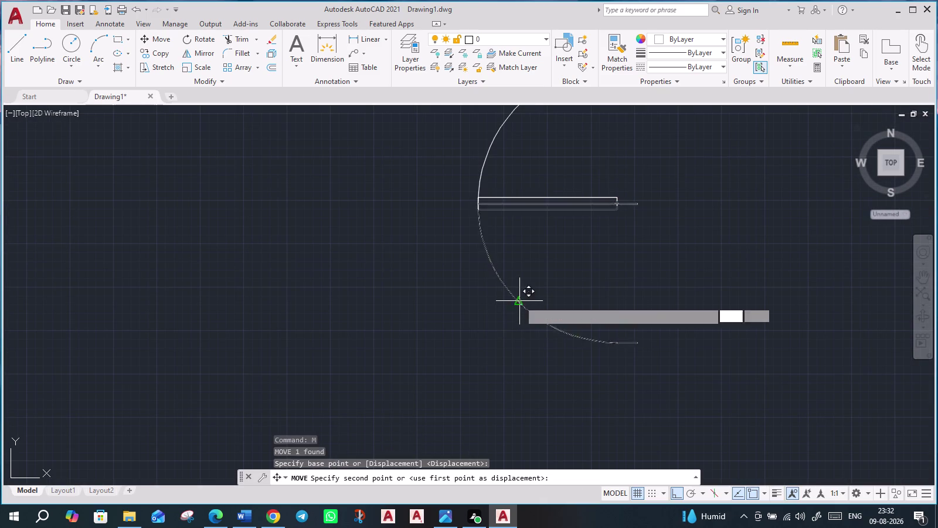
click(211, 335)
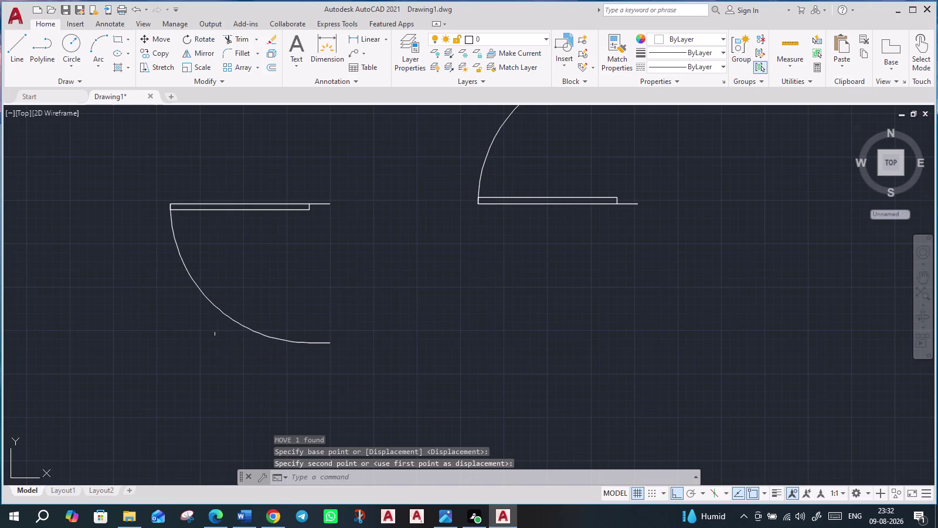
key(Escape)
scroll(down, 3)
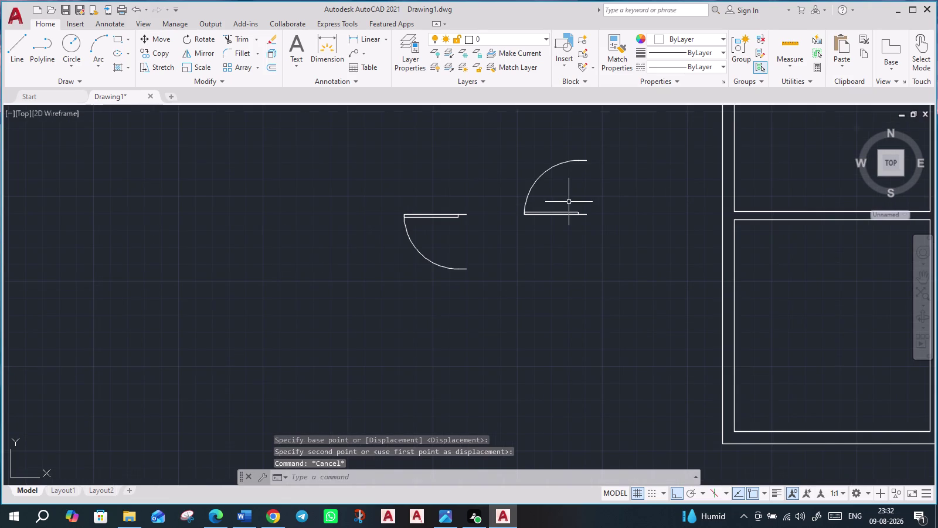
scroll(down, 3)
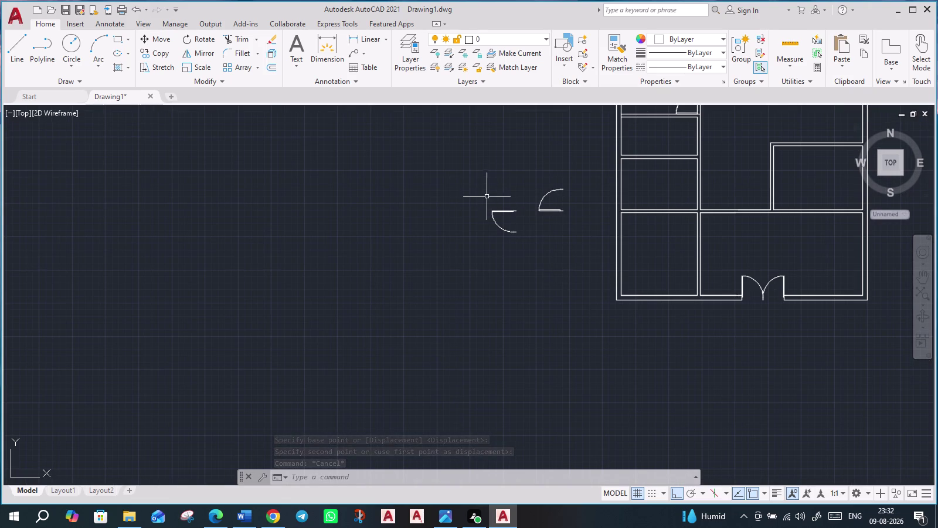
click(498, 212)
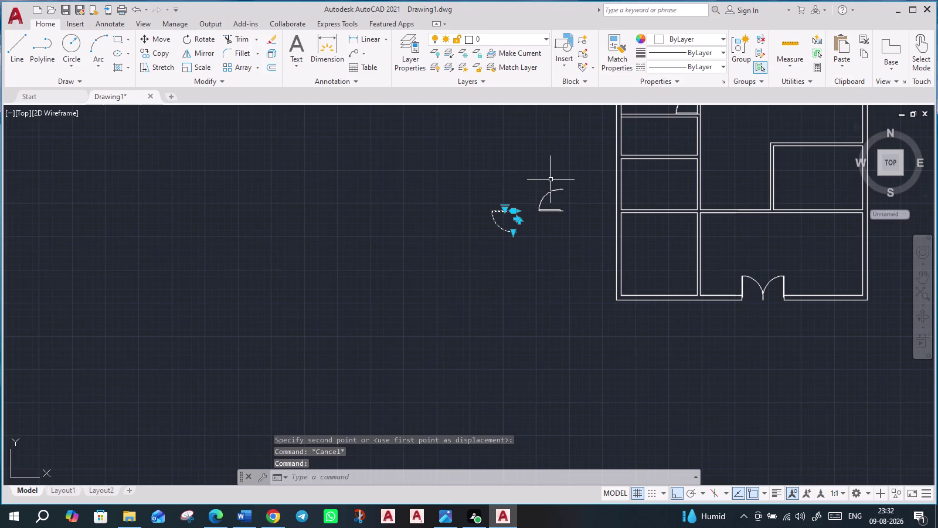
Rotate the left door a quarter turn so its leaf stands vertical.
text(ro)
key(Return)
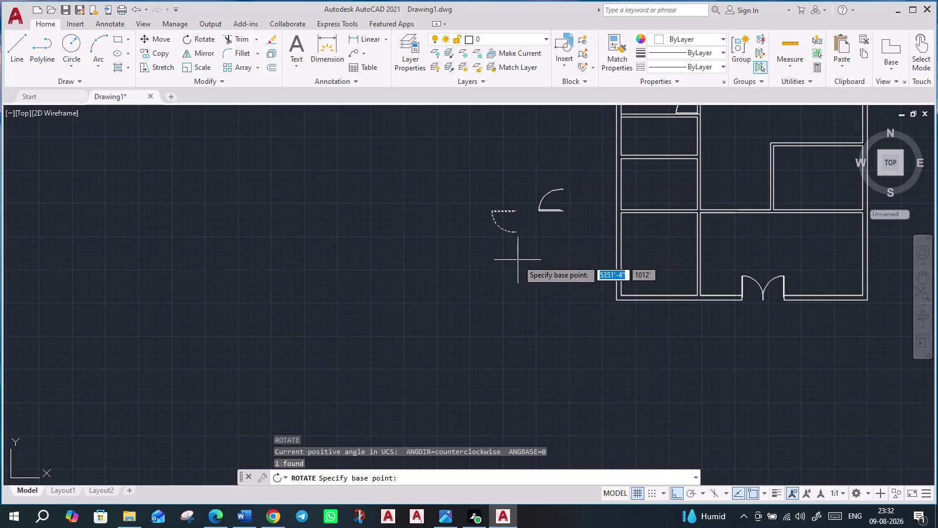
click(517, 210)
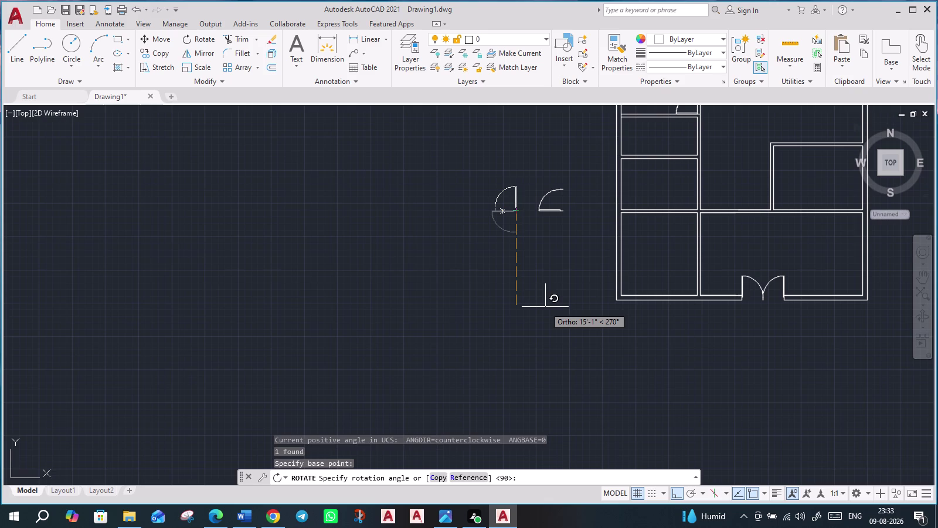
click(545, 307)
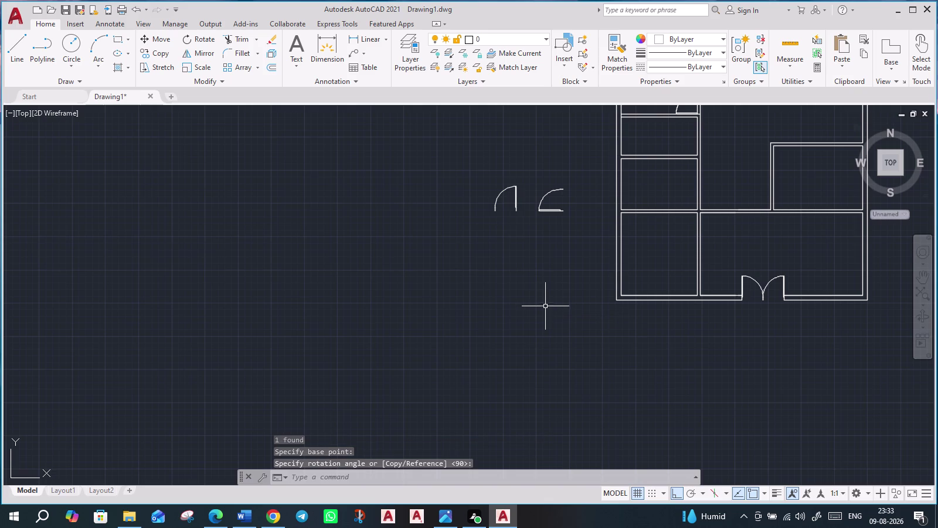
Rotate the right door a quarter turn so its leaf also stands upright.
click(534, 178)
click(600, 235)
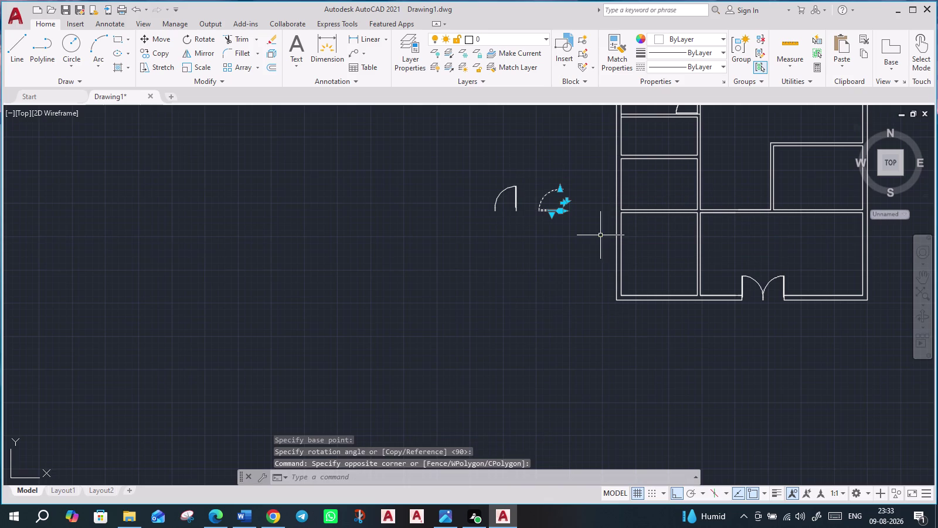
text(ro)
key(Return)
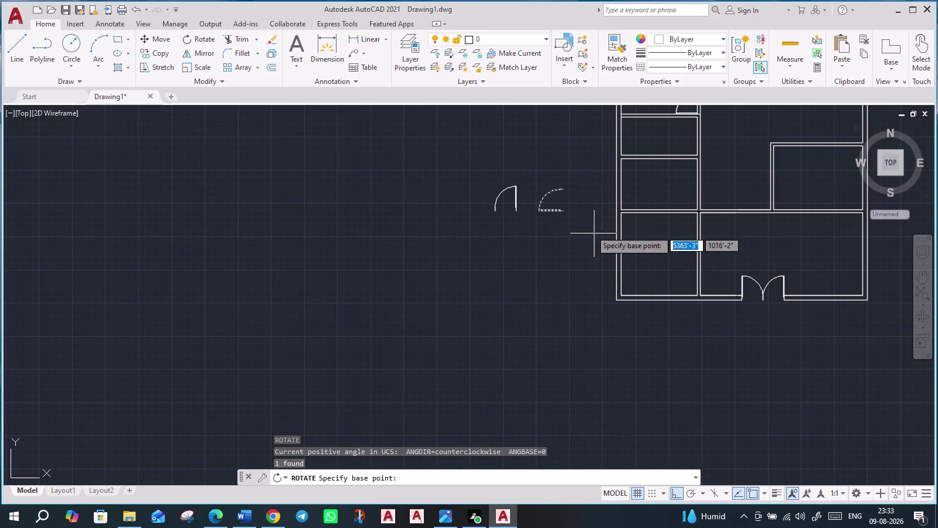
click(566, 190)
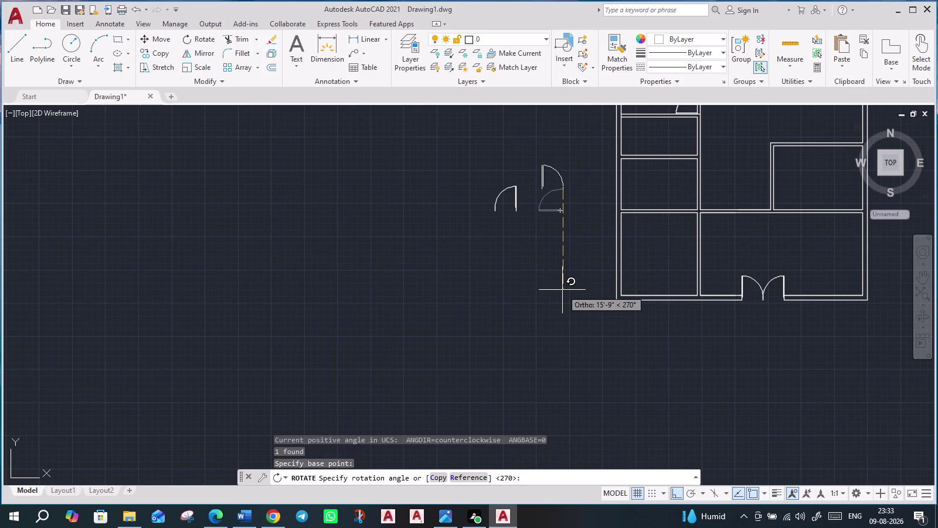
click(562, 290)
click(535, 157)
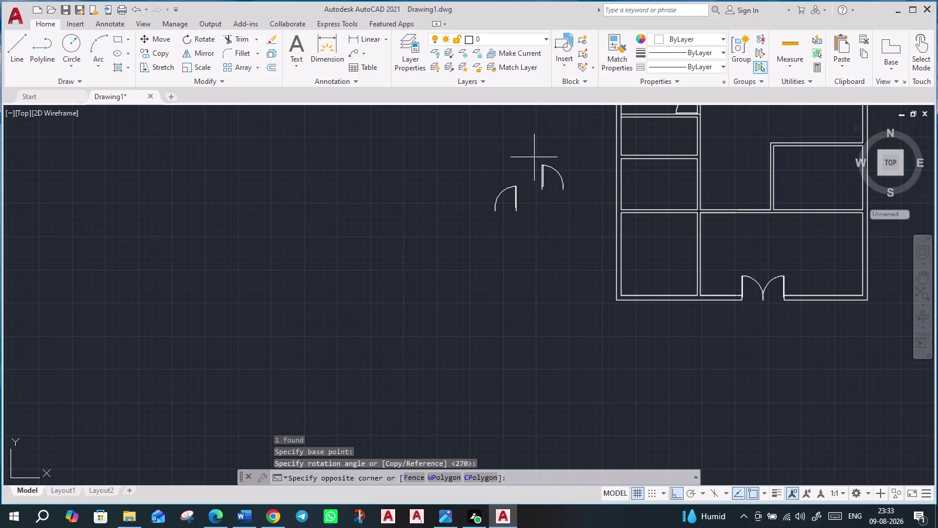
click(580, 206)
Copy the upright door with Ortho off into a wall opening corner.
text(c)
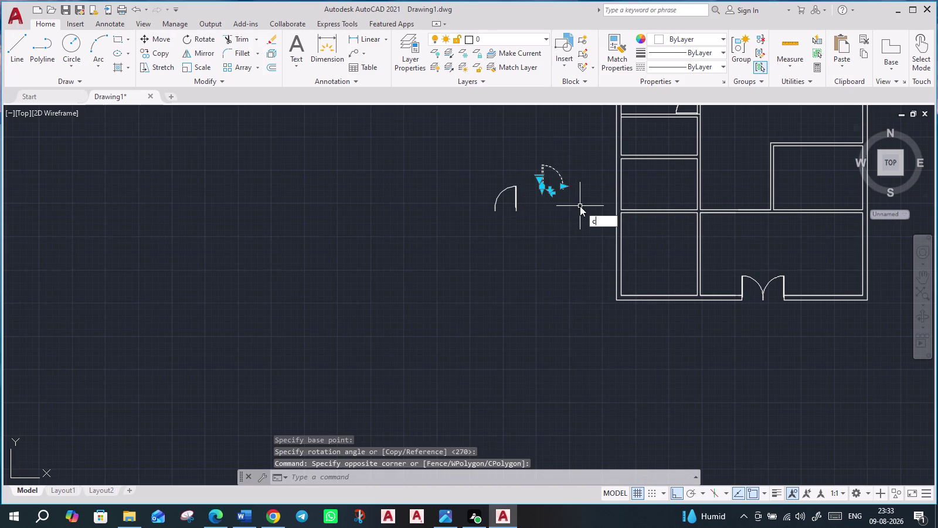
text(o)
key(Return)
scroll(up, 3)
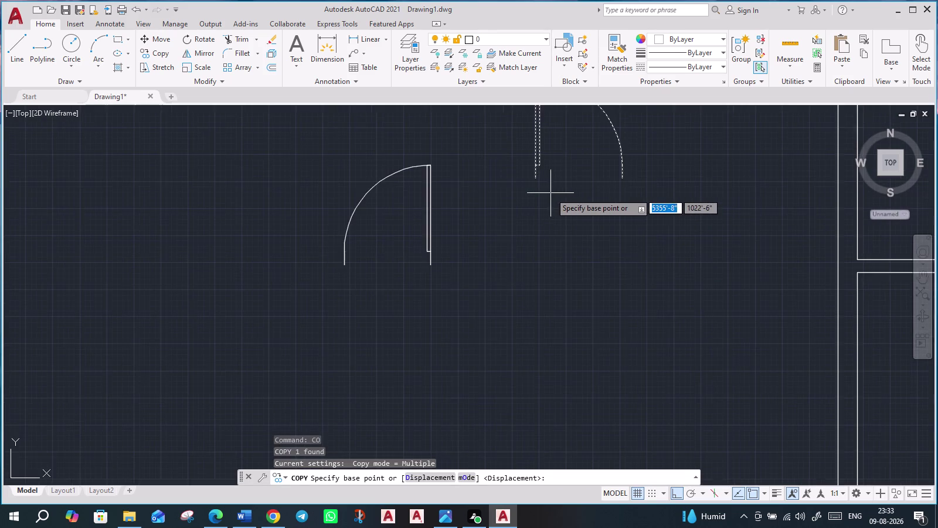
scroll(up, 3)
click(490, 131)
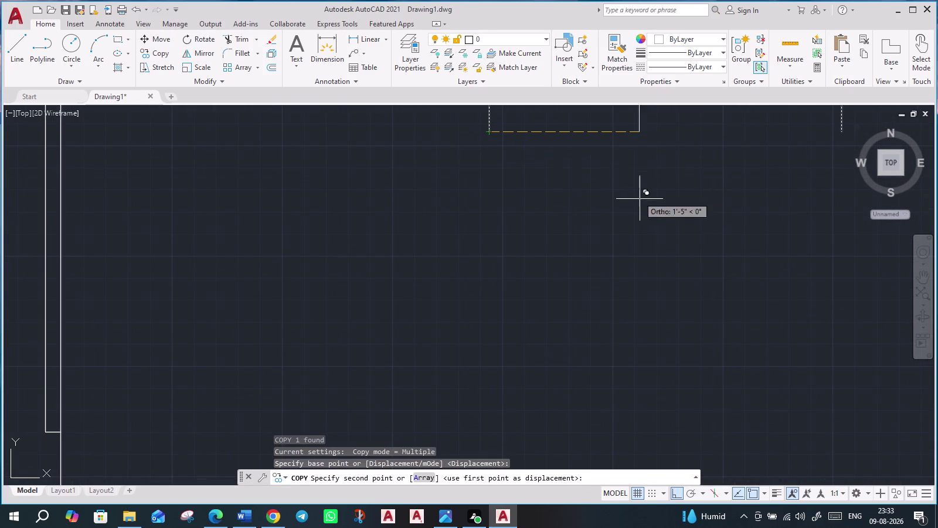
scroll(down, 3)
scroll(down, 3)
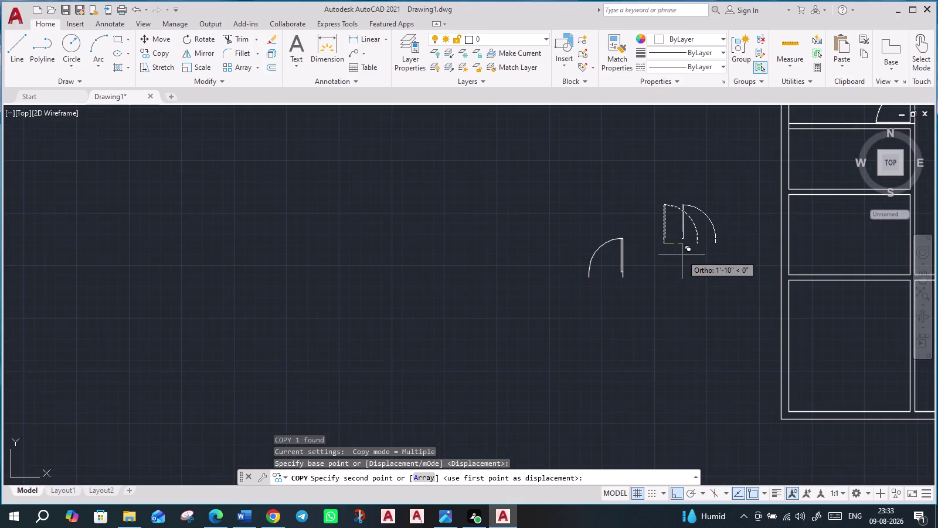
key(F8)
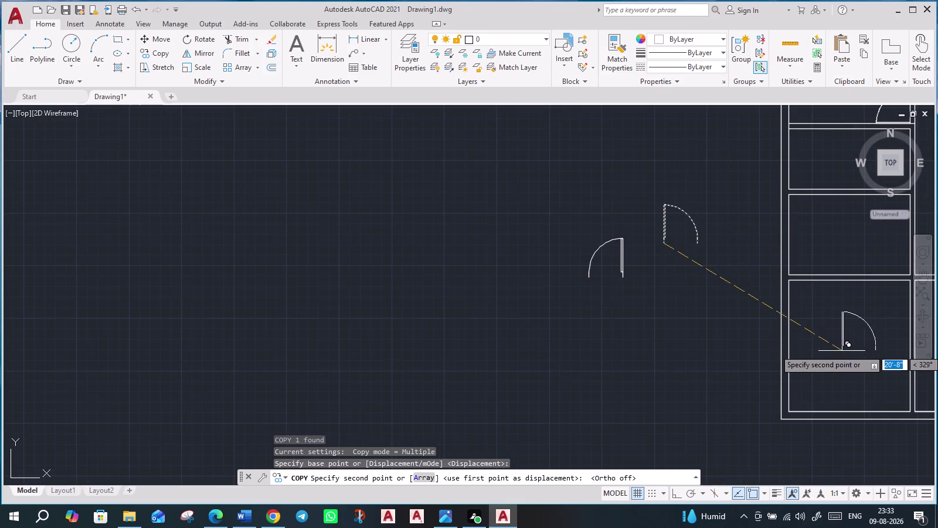
scroll(up, 3)
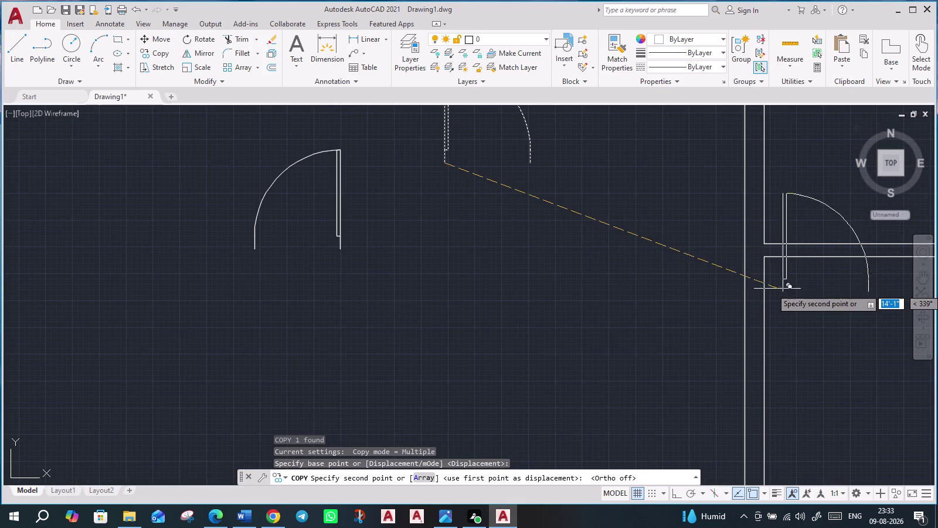
scroll(up, 3)
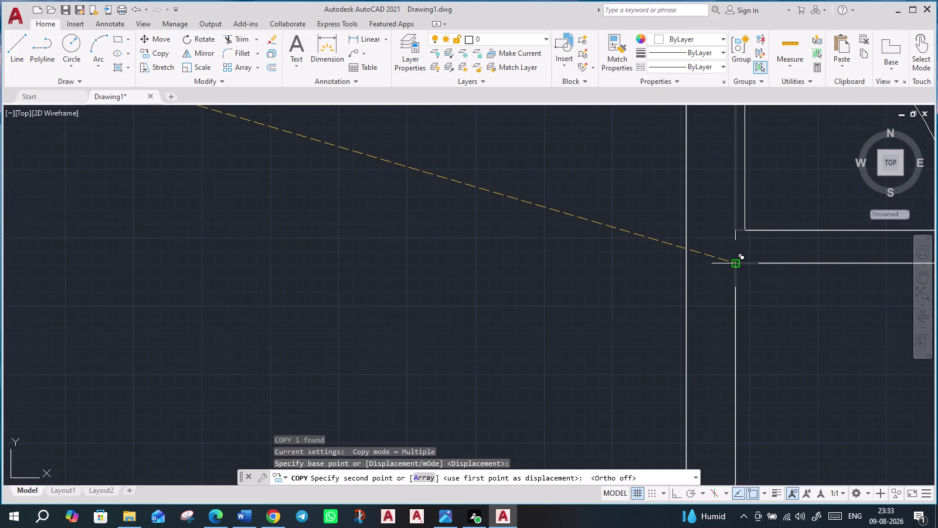
scroll(up, 3)
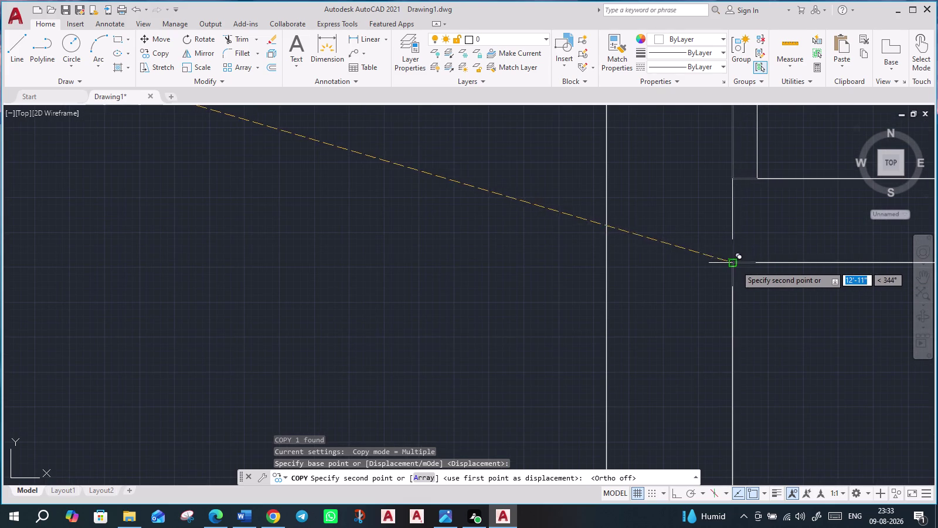
click(736, 265)
scroll(down, 3)
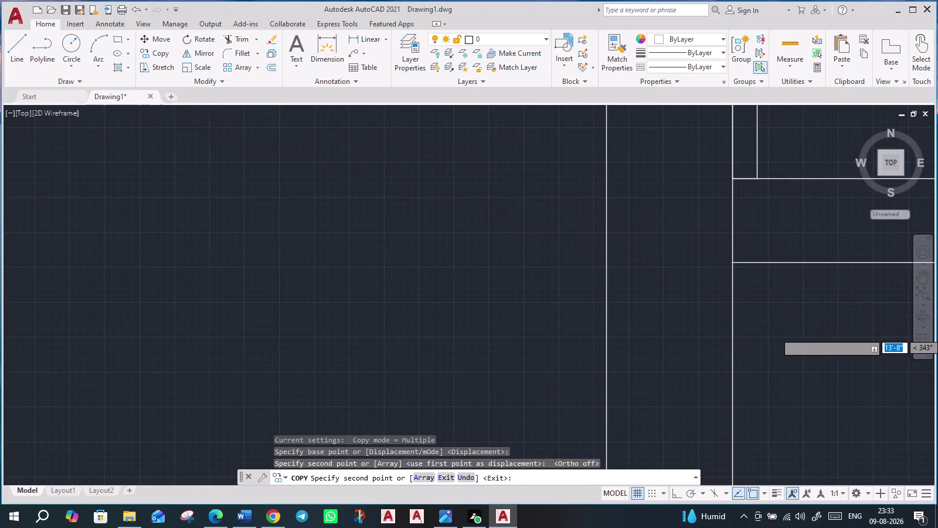
scroll(down, 3)
scroll(down, 3)
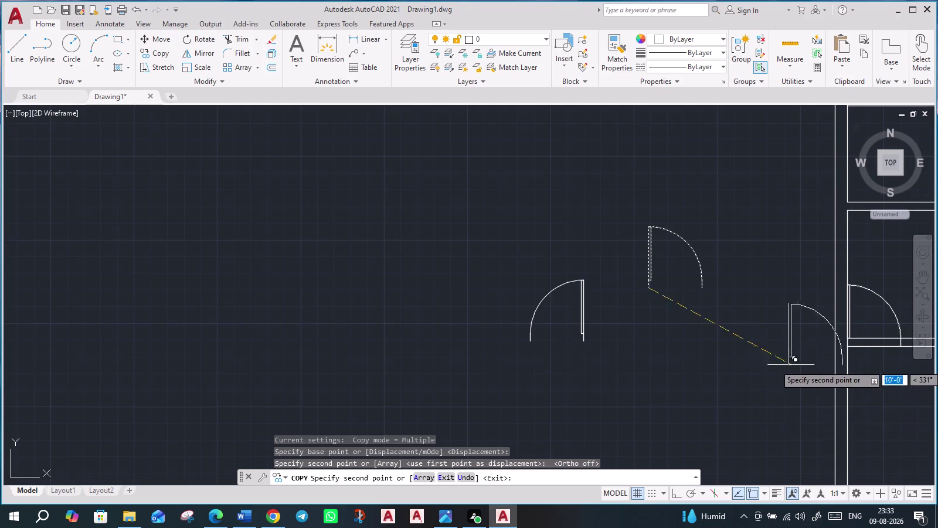
Place a second door copy at a wall endpoint in another room.
middle_drag(791, 365, 520, 459)
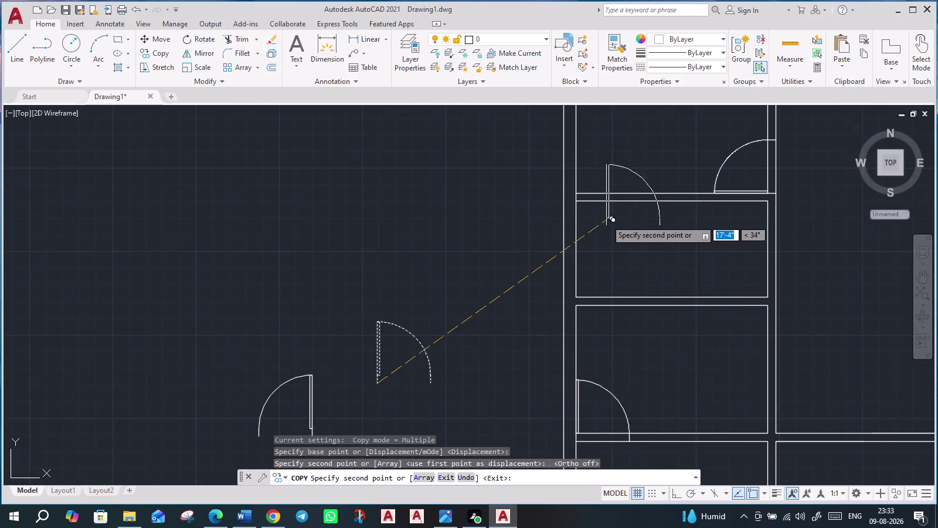
scroll(up, 3)
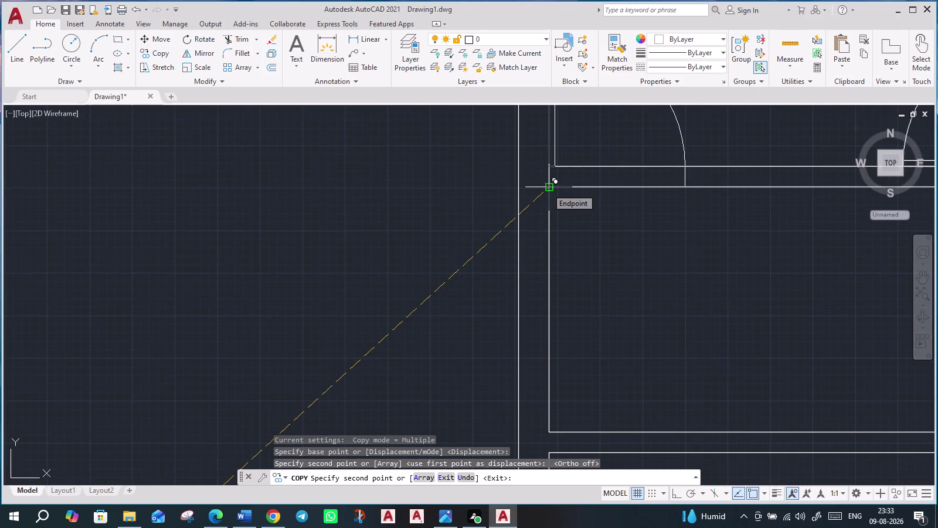
click(547, 189)
scroll(down, 3)
scroll(down, 3)
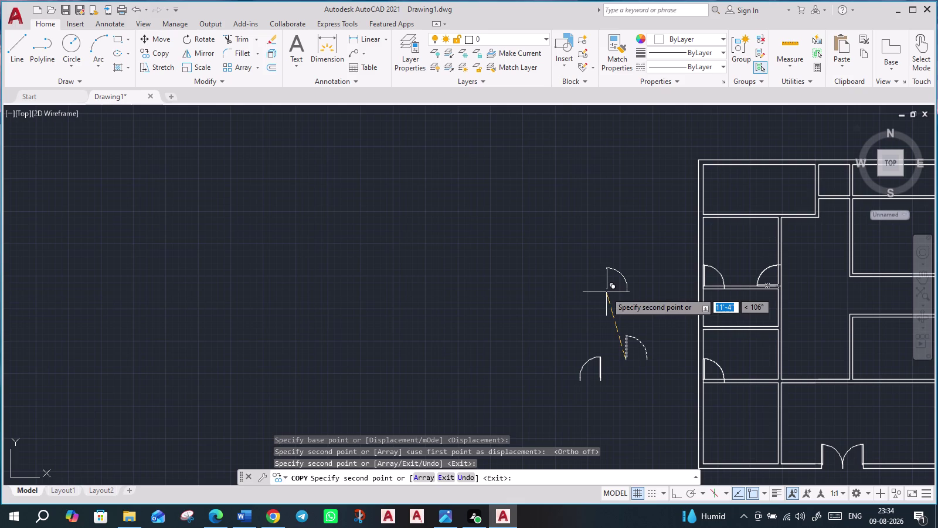
key(Escape)
Start copying the spare door, using its corner as the base point.
click(577, 350)
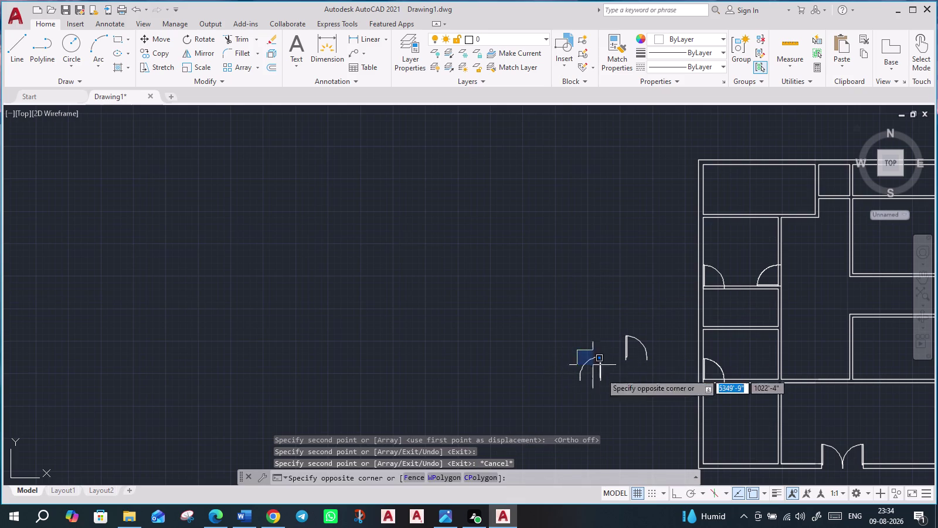
click(623, 402)
text(co)
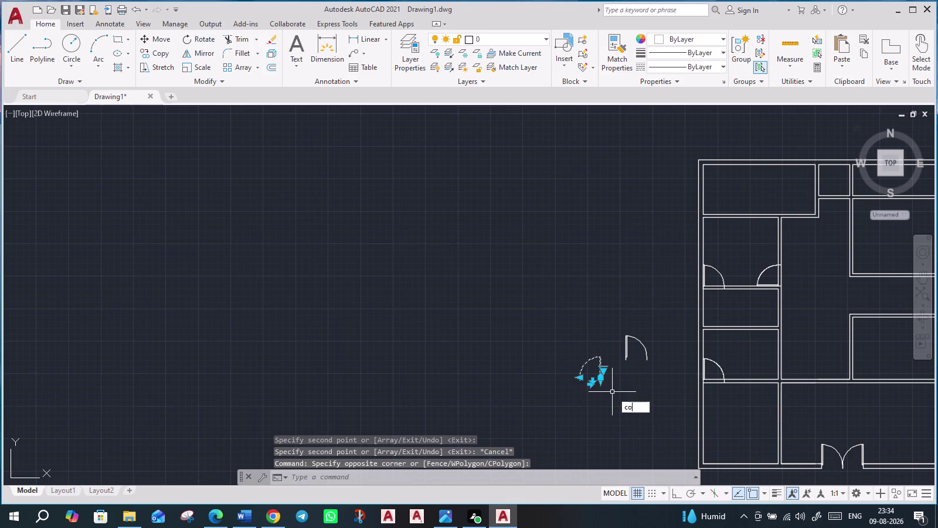
key(Return)
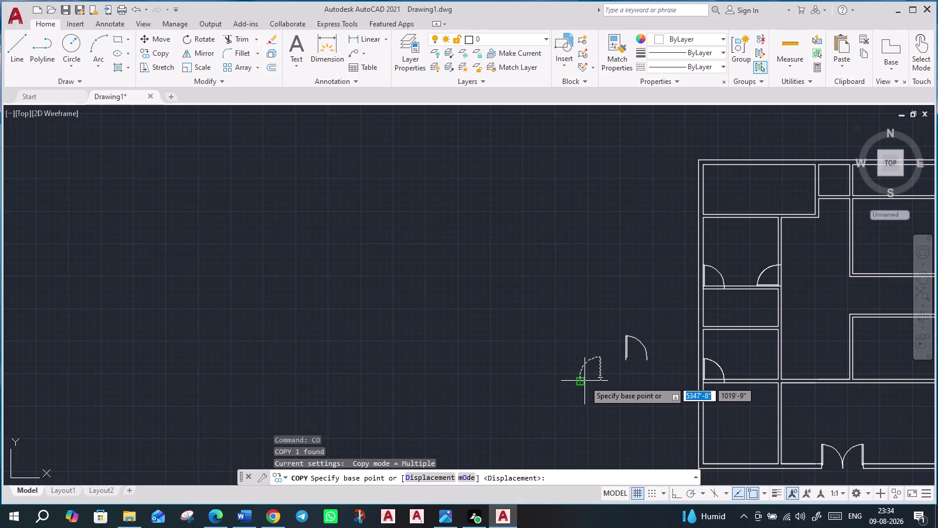
click(583, 380)
Place the door copy at the opening in the top-left room's lower wall.
scroll(up, 3)
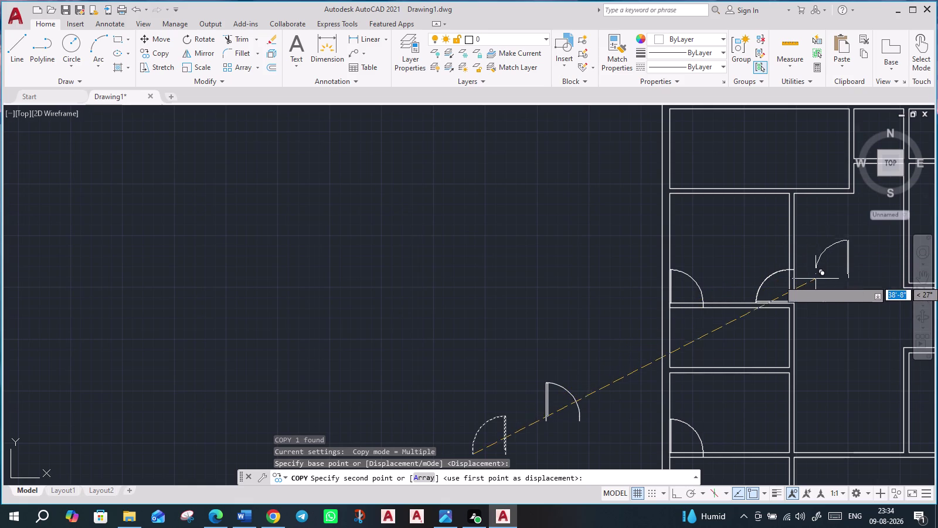
scroll(down, 3)
middle_drag(840, 332, 563, 390)
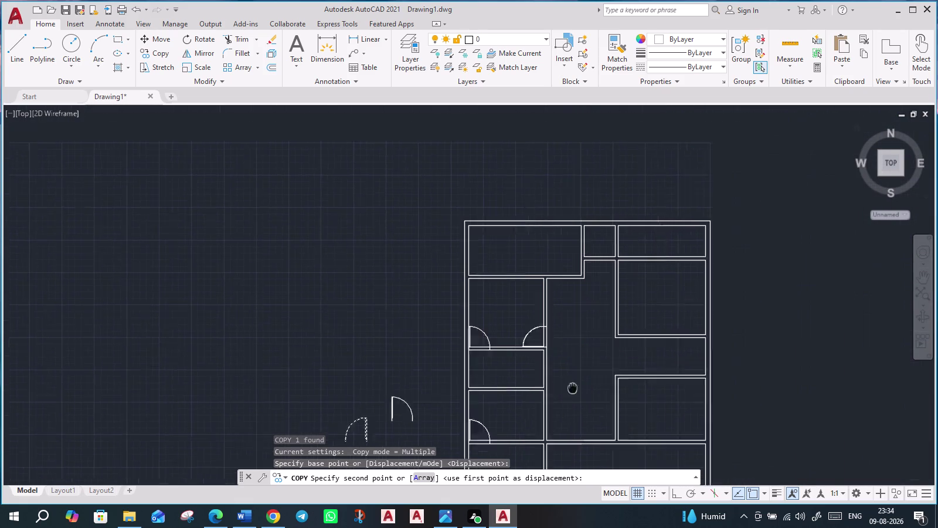
middle_drag(564, 390, 547, 392)
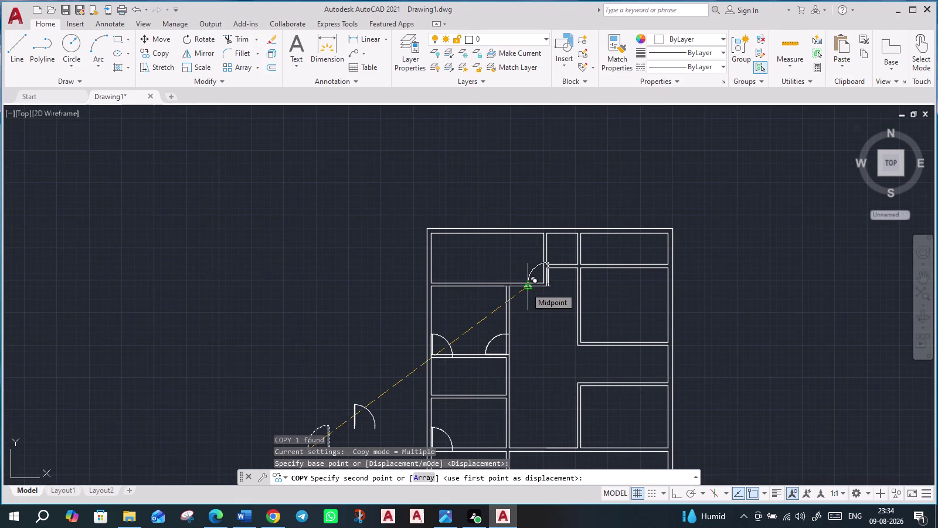
scroll(up, 3)
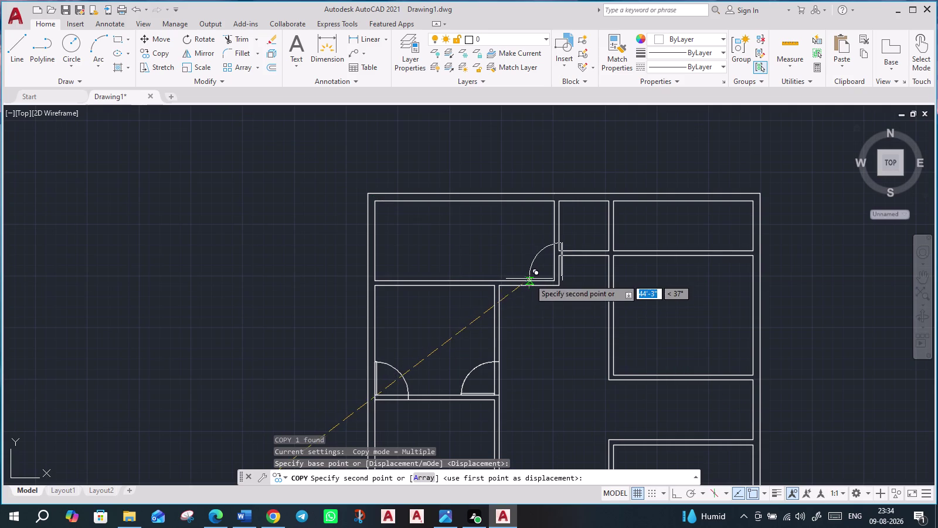
scroll(up, 3)
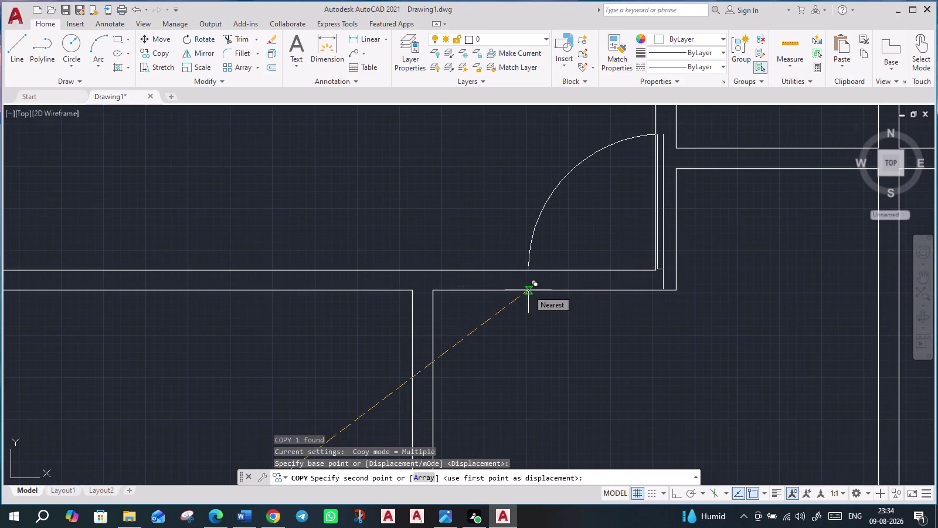
scroll(up, 3)
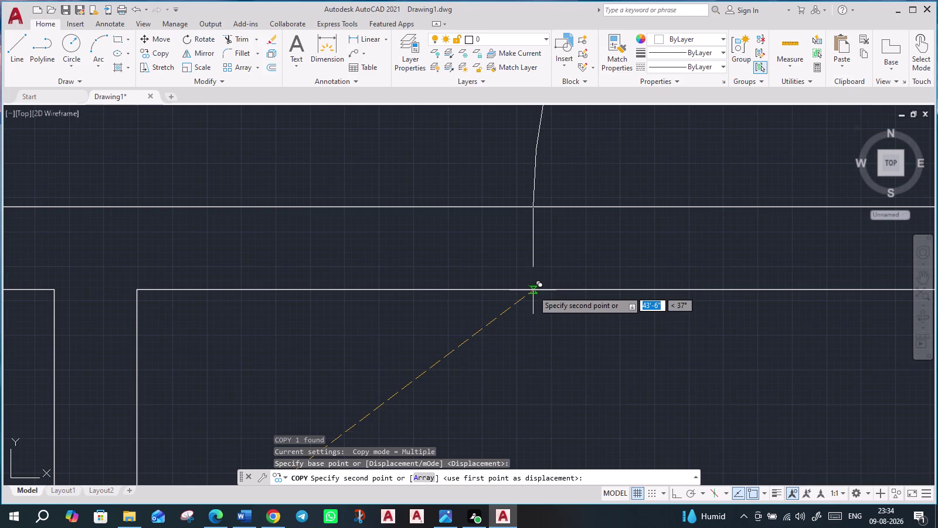
scroll(down, 3)
scroll(down, 3)
scroll(down, 3)
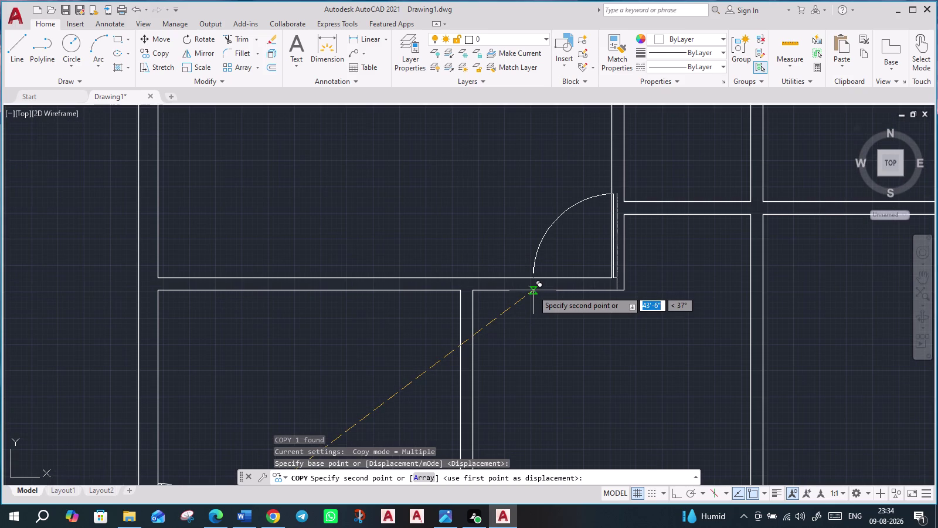
click(490, 254)
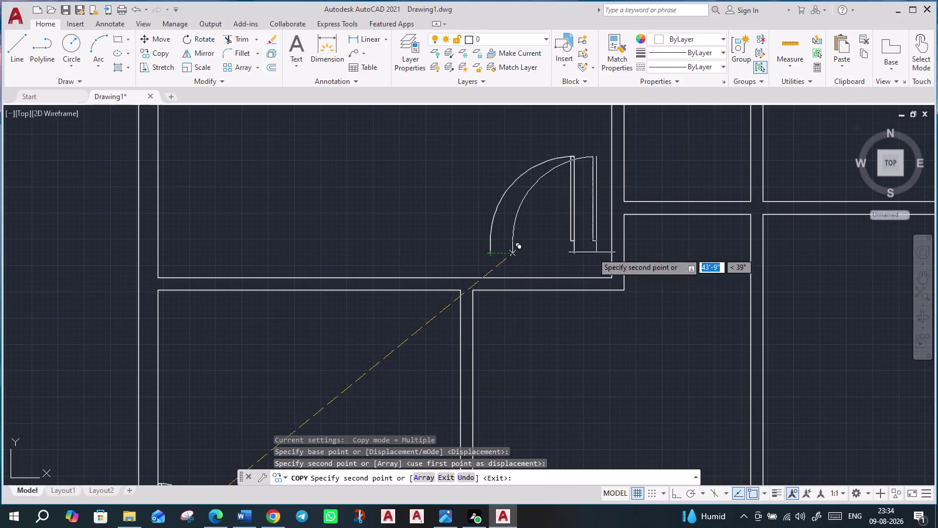
key(Escape)
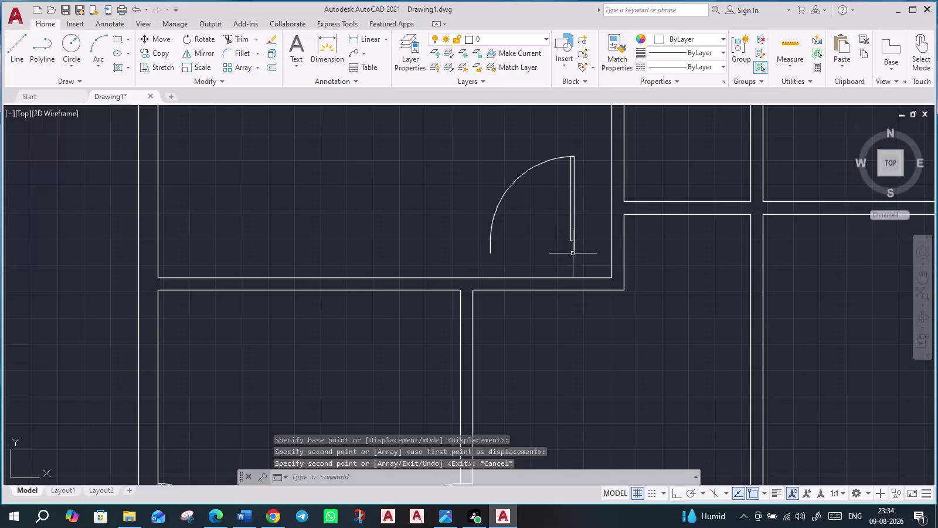
Move the upper-room door from its hinge end onto the wall opening's corner.
click(576, 248)
key(m)
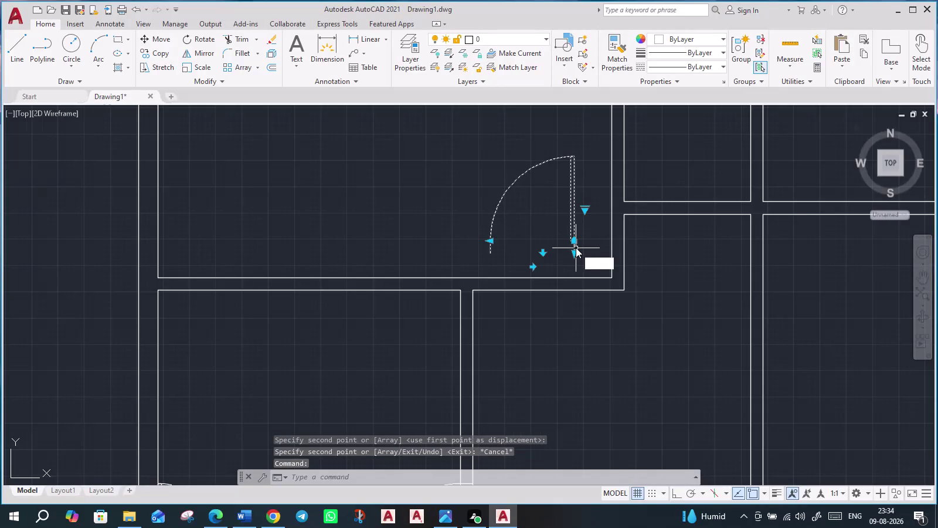
key(Return)
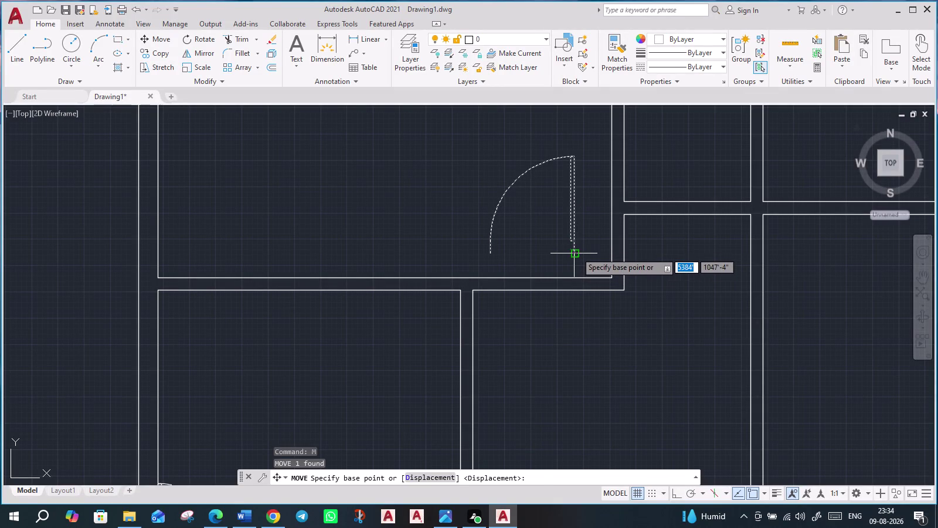
click(576, 252)
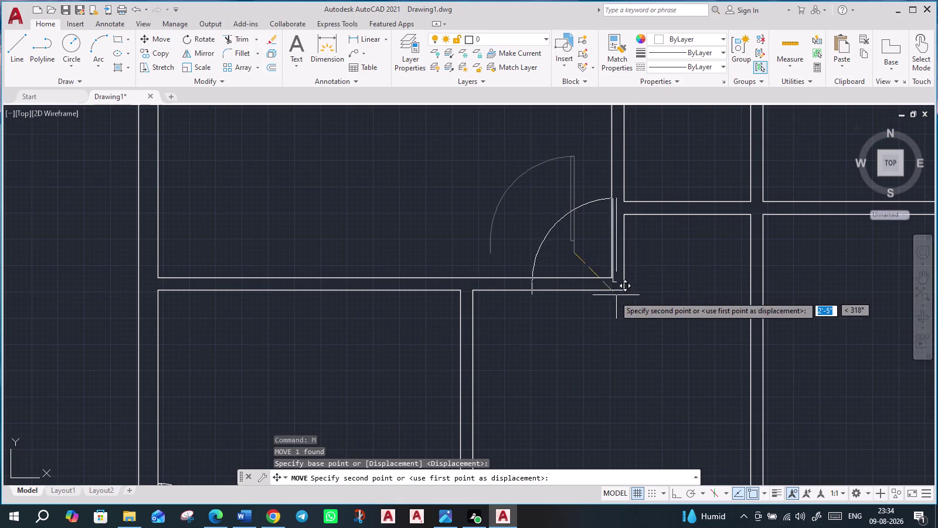
scroll(up, 3)
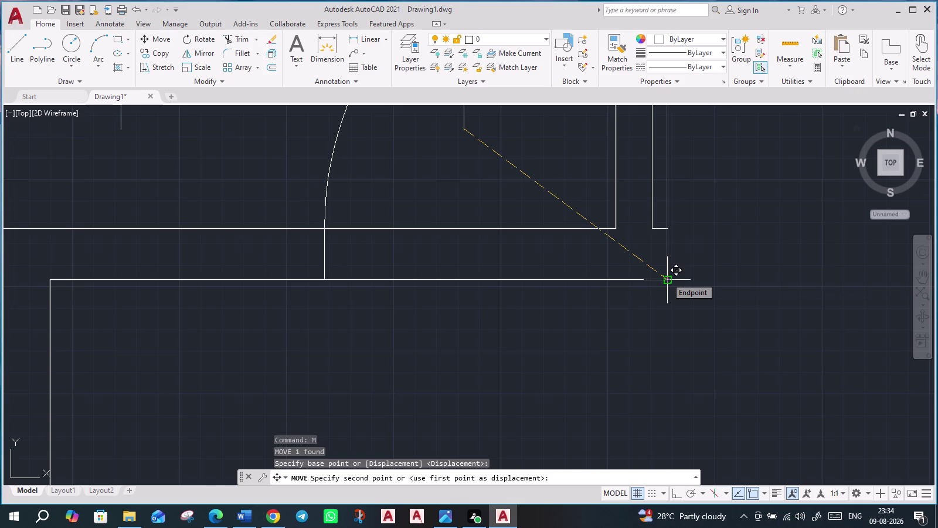
click(666, 278)
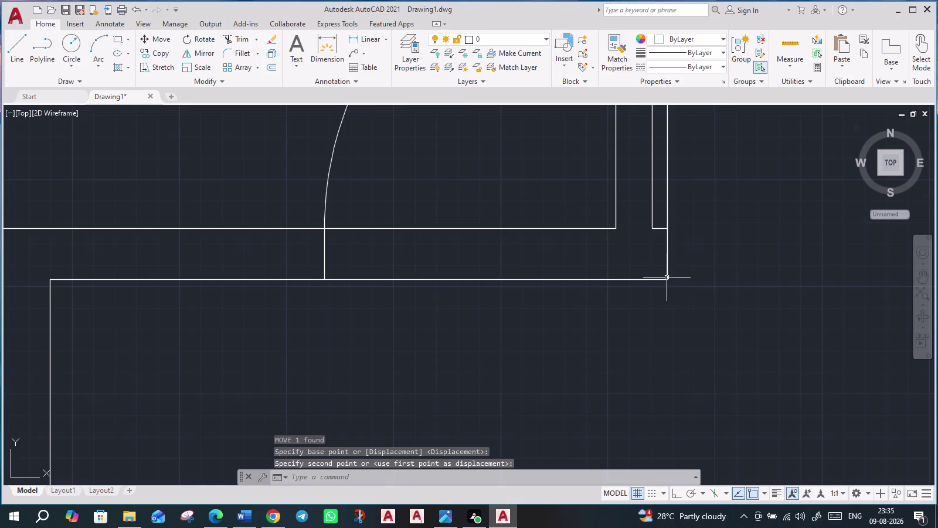
scroll(down, 3)
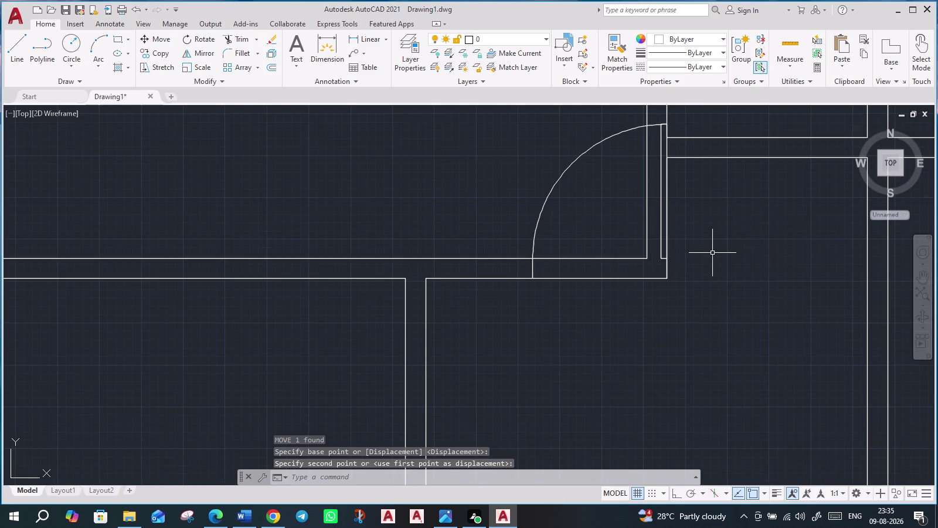
scroll(down, 3)
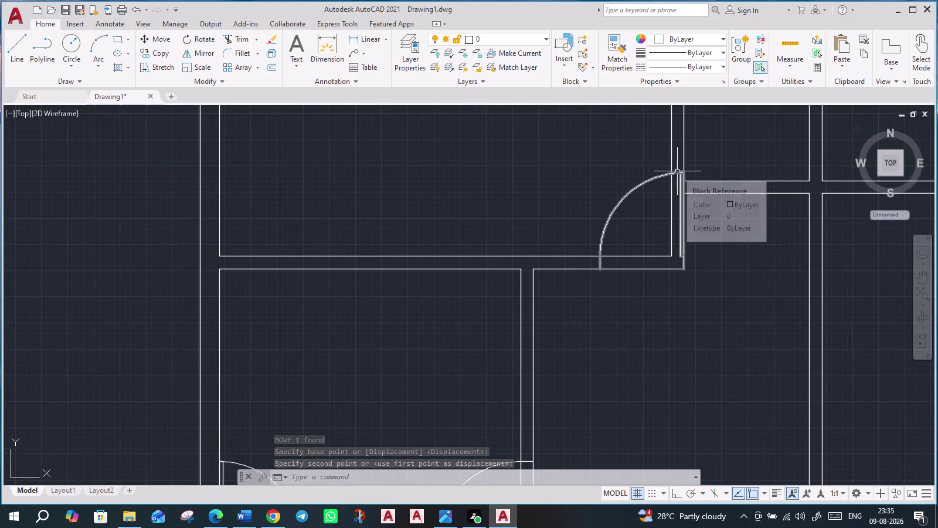
scroll(up, 3)
scroll(down, 3)
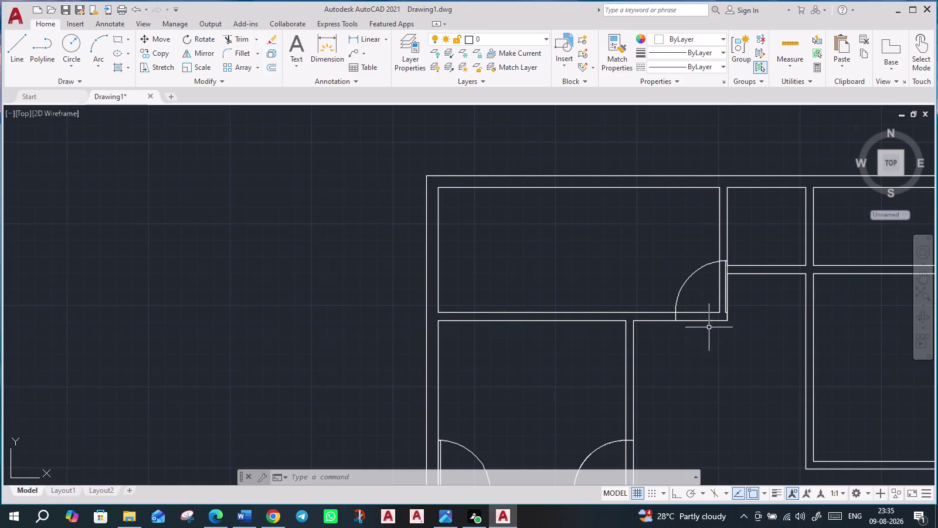
scroll(up, 3)
scroll(down, 3)
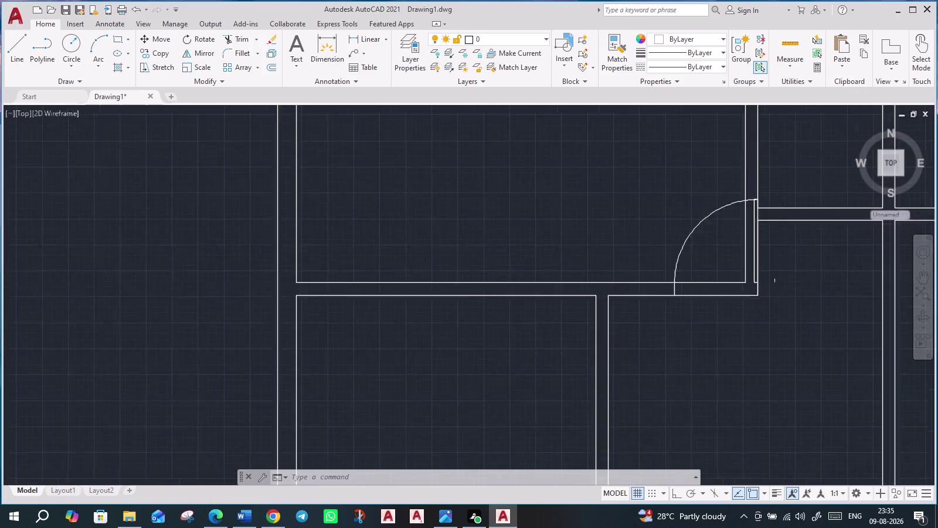
click(243, 39)
click(732, 303)
click(734, 269)
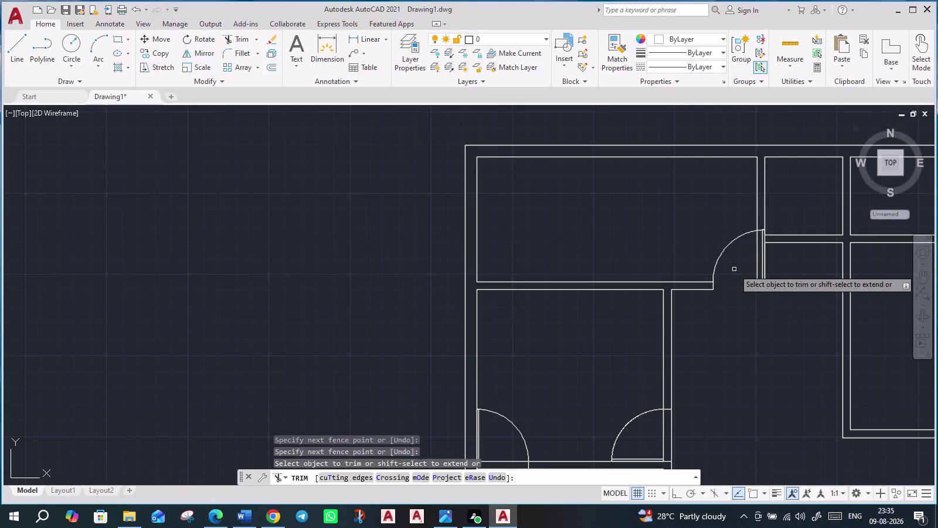
scroll(up, 3)
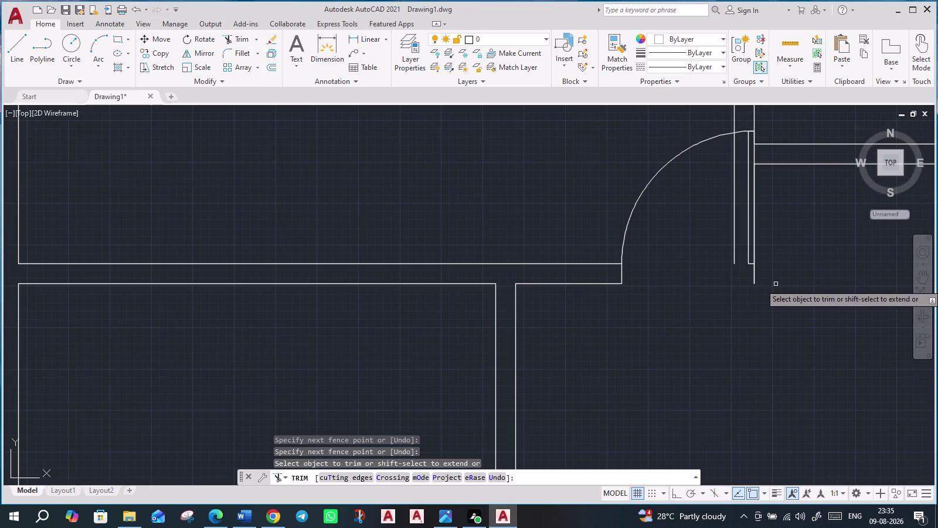
click(754, 276)
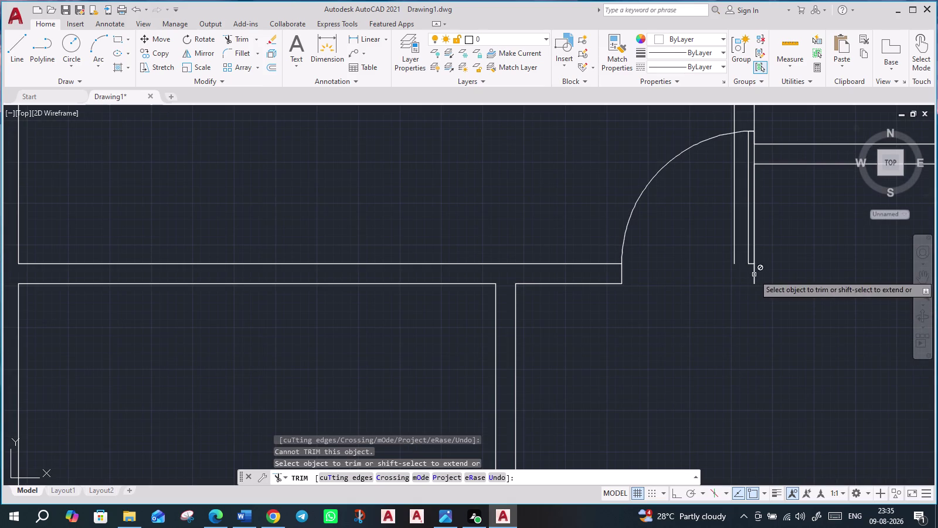
click(754, 274)
scroll(down, 3)
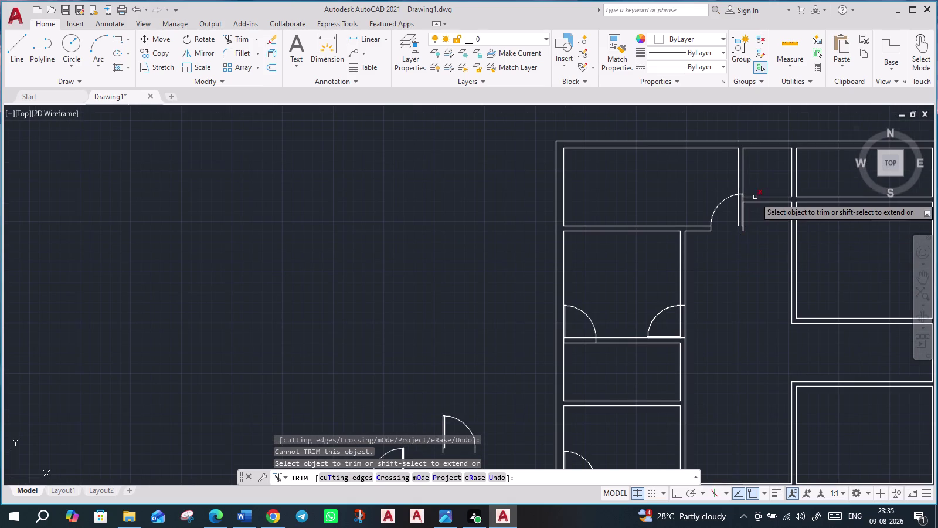
scroll(up, 3)
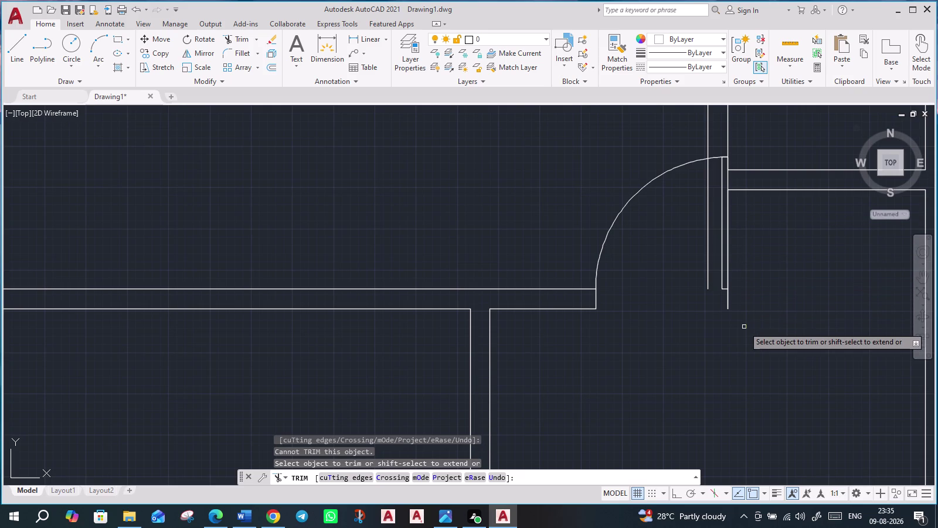
key(ctrl+z)
key(ctrl+z)
key(ctrl+z)
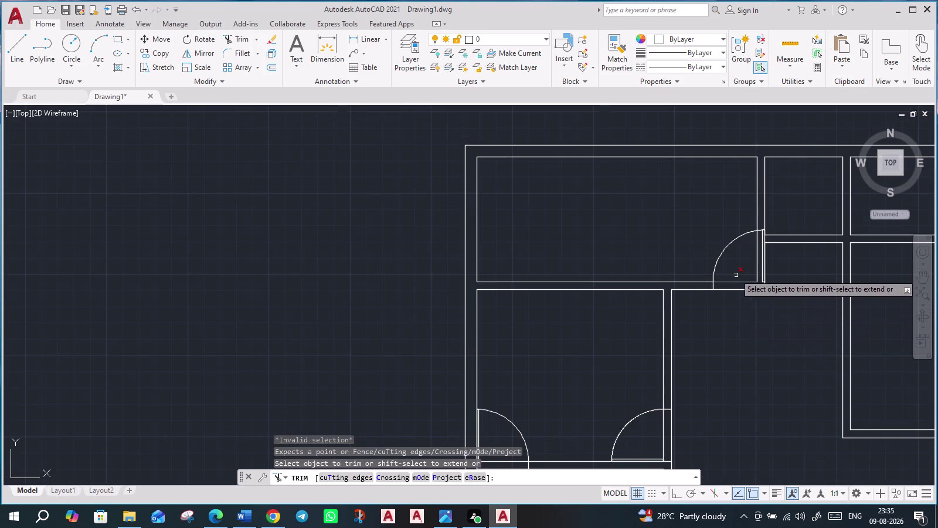
key(ctrl+z)
key(Escape)
key(Escape)
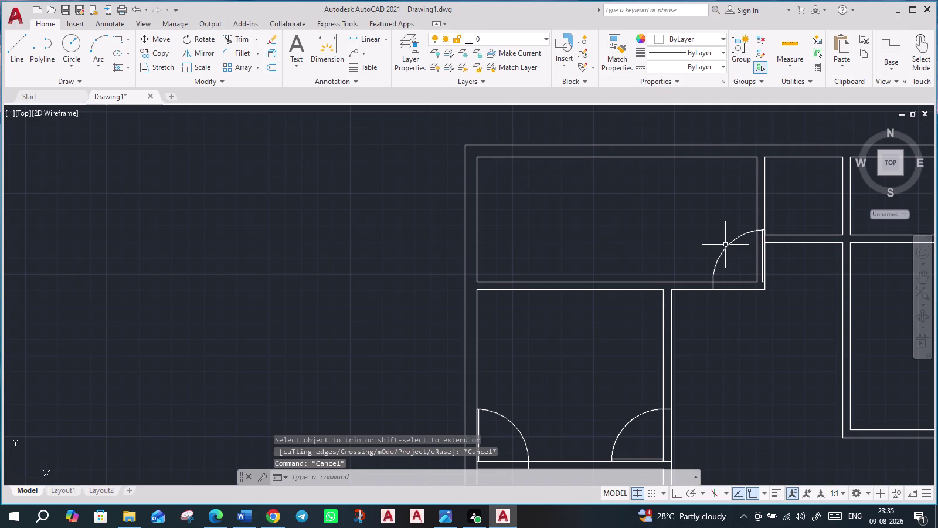
Undo the door's last three operations.
key(ctrl+z)
key(ctrl+z)
key(ctrl+z)
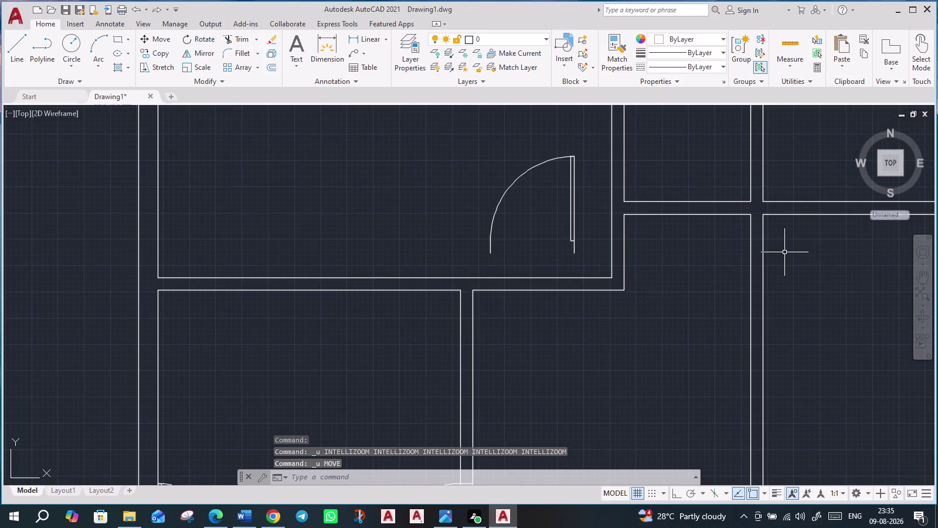
Move the door again from its hinge end to sit flush in the doorway.
click(573, 252)
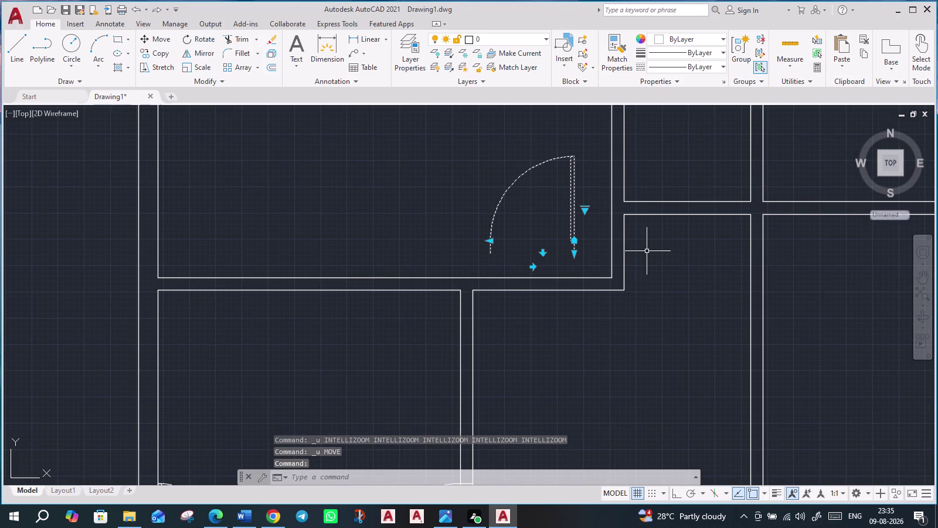
key(m)
key(Return)
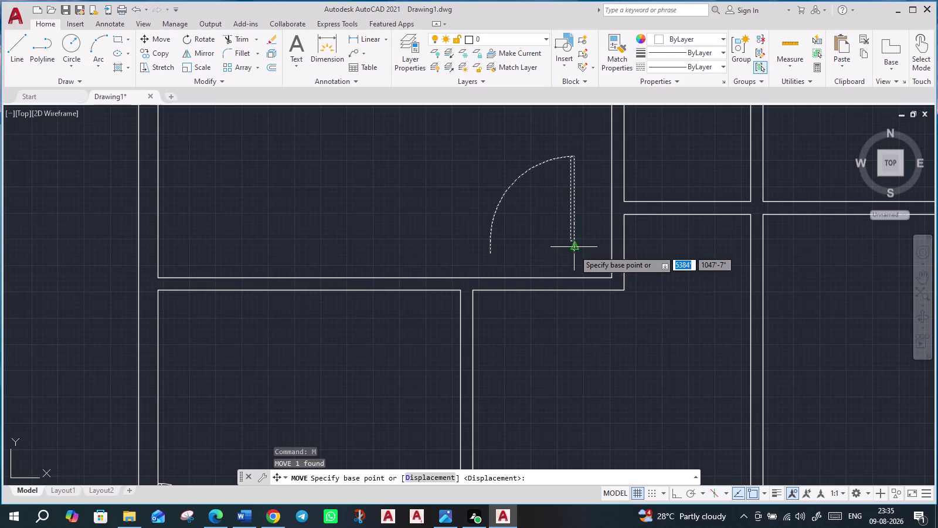
scroll(up, 3)
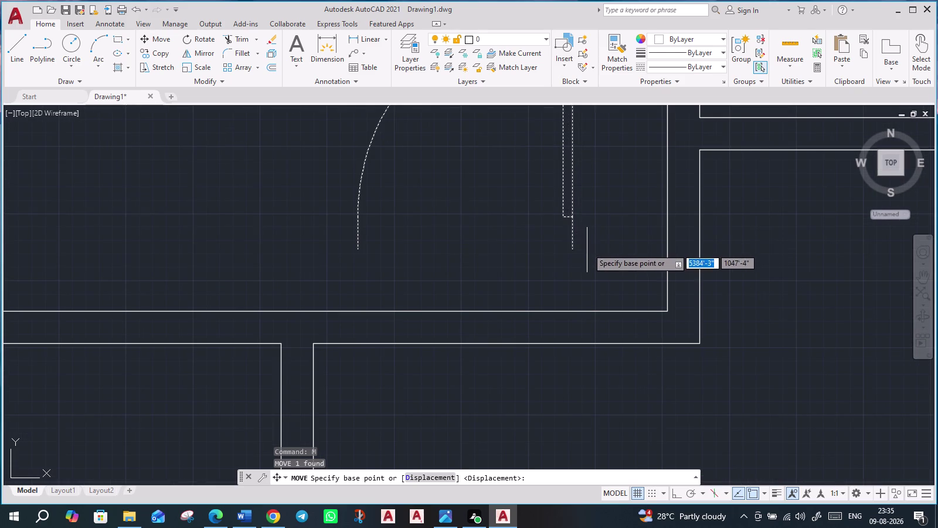
click(574, 249)
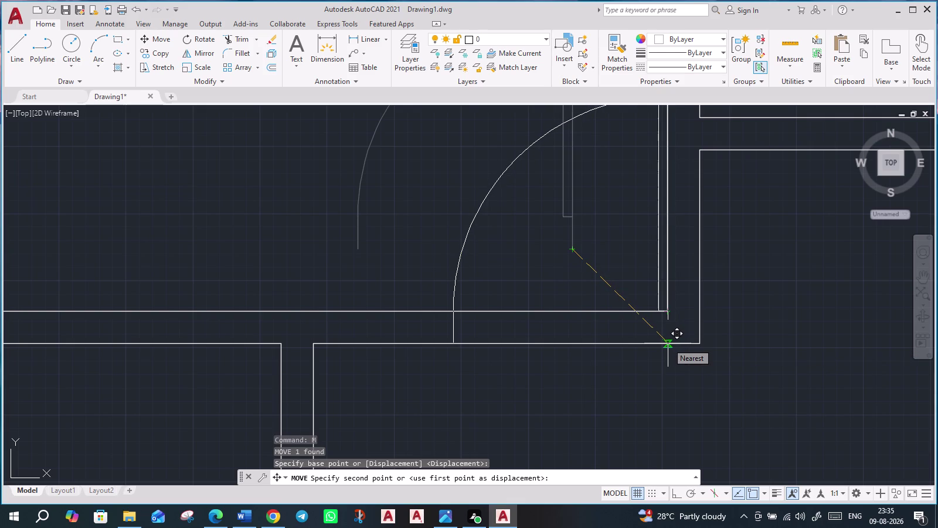
click(668, 343)
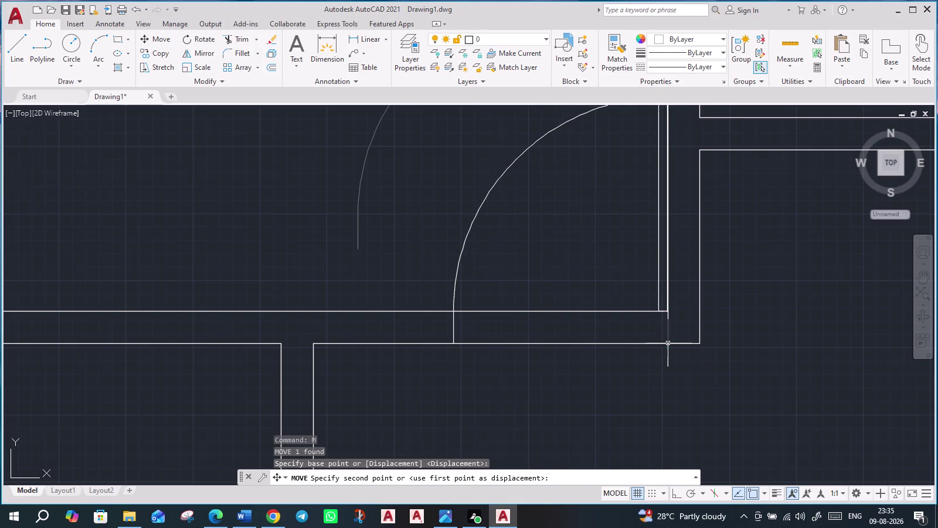
scroll(up, 3)
scroll(down, 3)
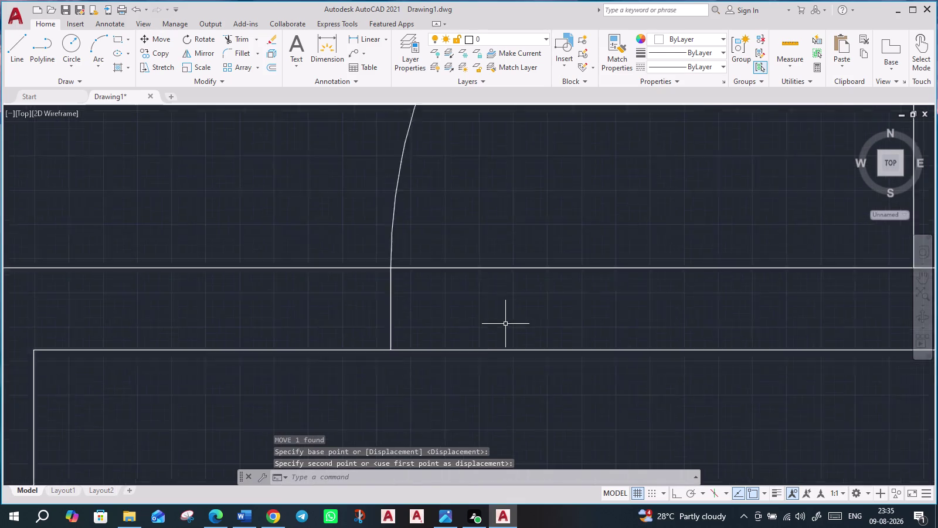
scroll(down, 3)
scroll(down, 3)
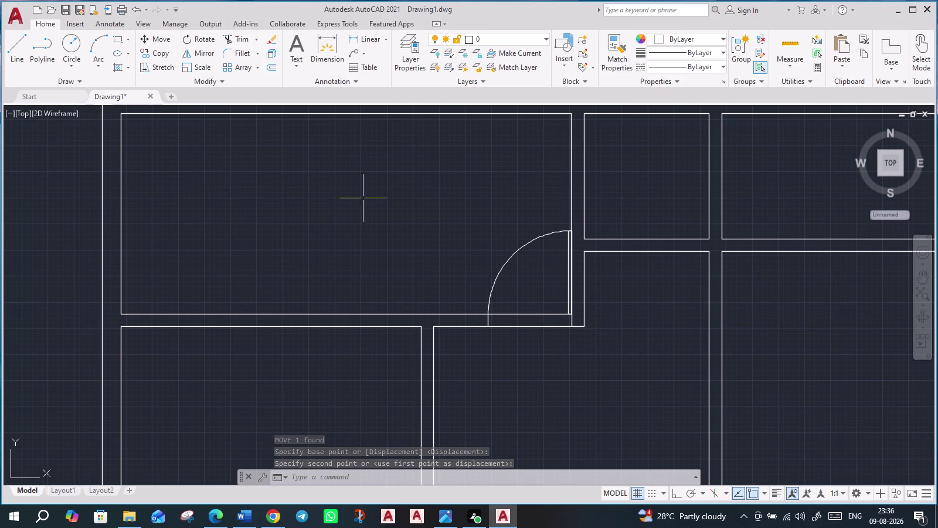
Trim the wall lines crossing the upper-room doorway with a fence.
click(238, 41)
click(531, 362)
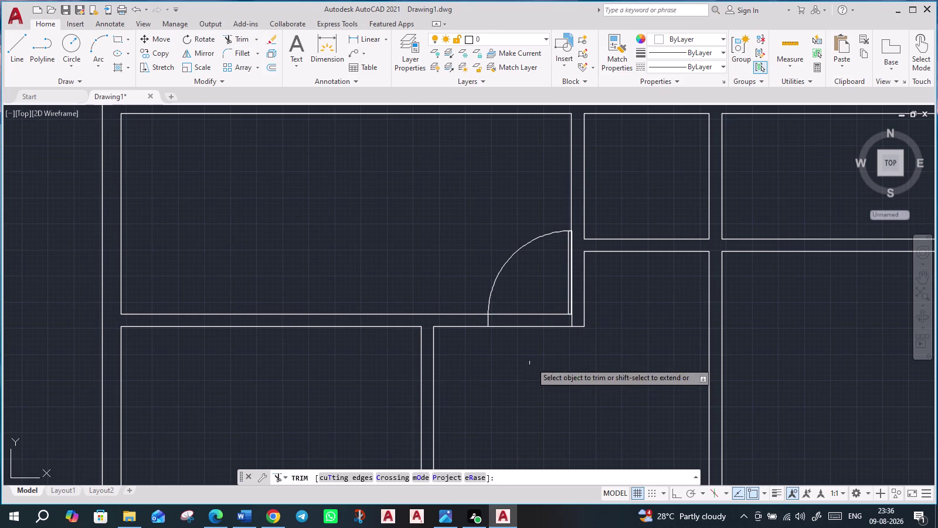
click(527, 296)
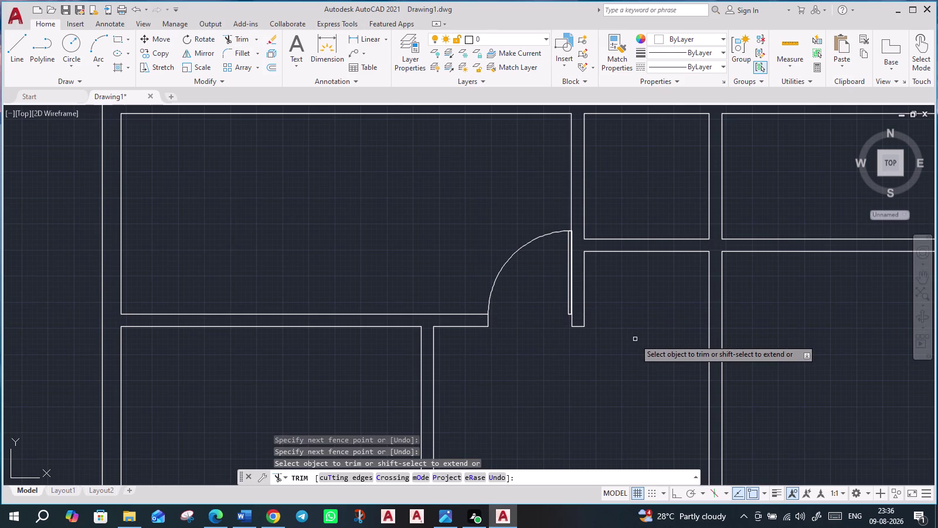
scroll(up, 3)
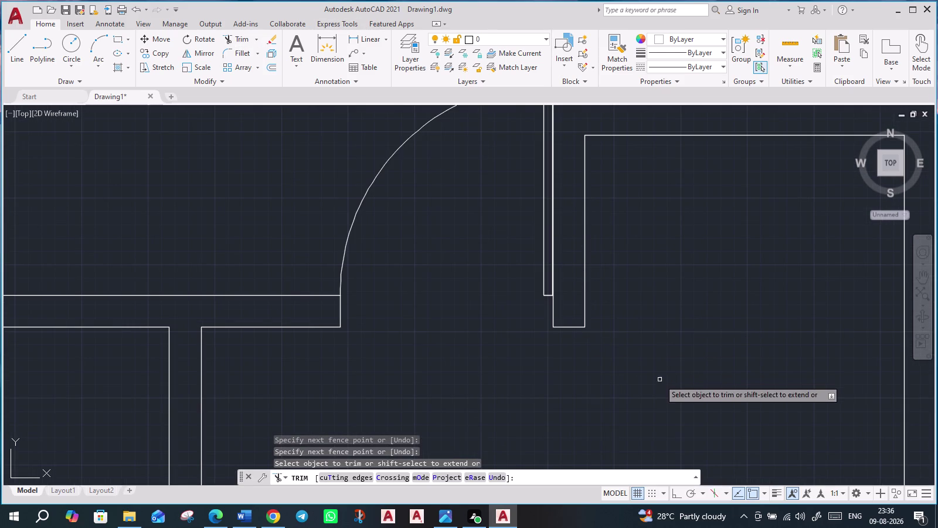
scroll(down, 3)
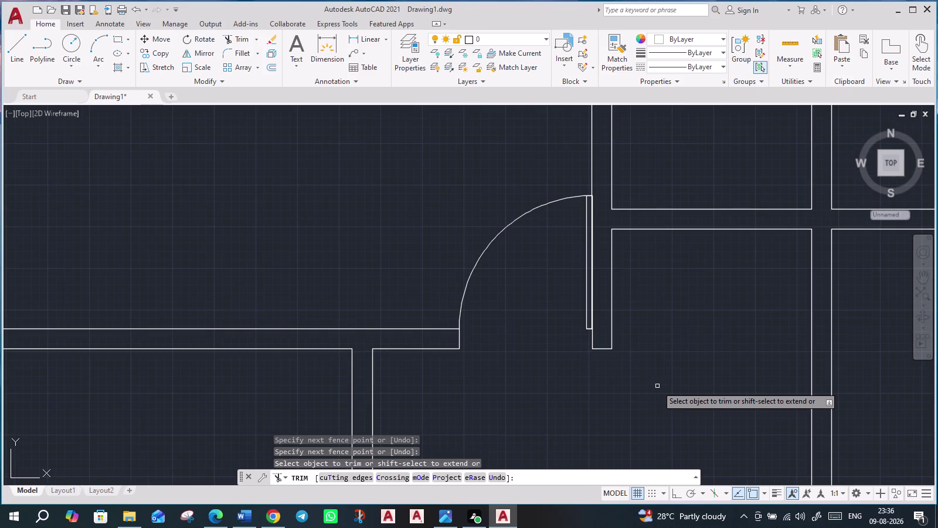
scroll(down, 3)
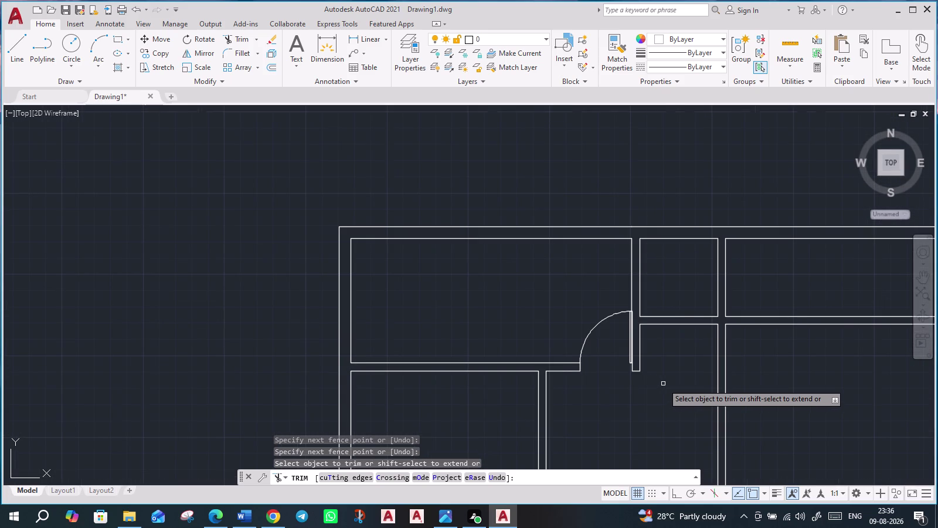
key(Escape)
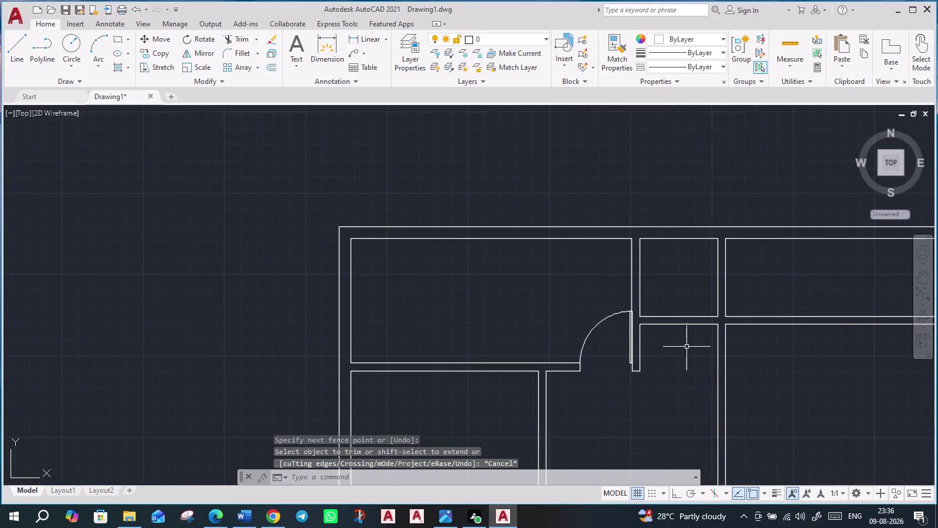
scroll(down, 3)
Select the spare door and start copying it from its corner base point.
middle_drag(744, 348, 555, 173)
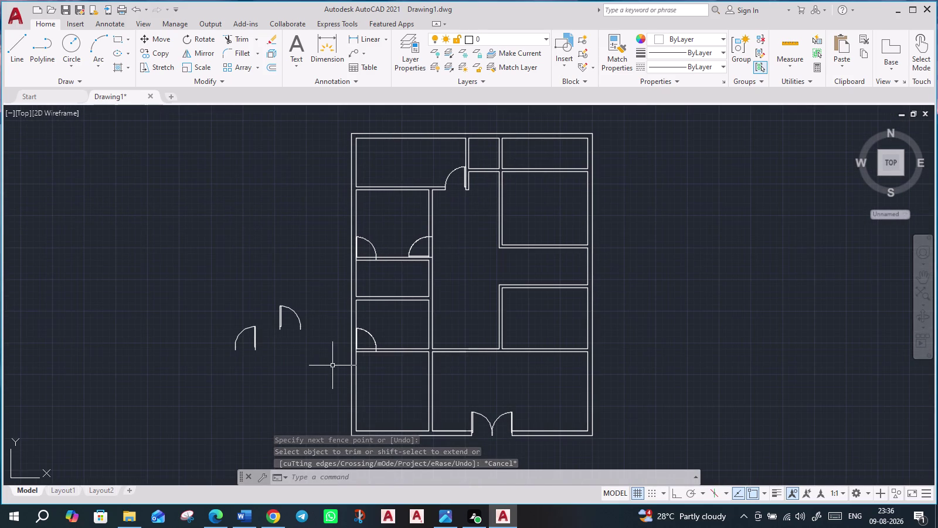
drag(332, 365, 321, 360)
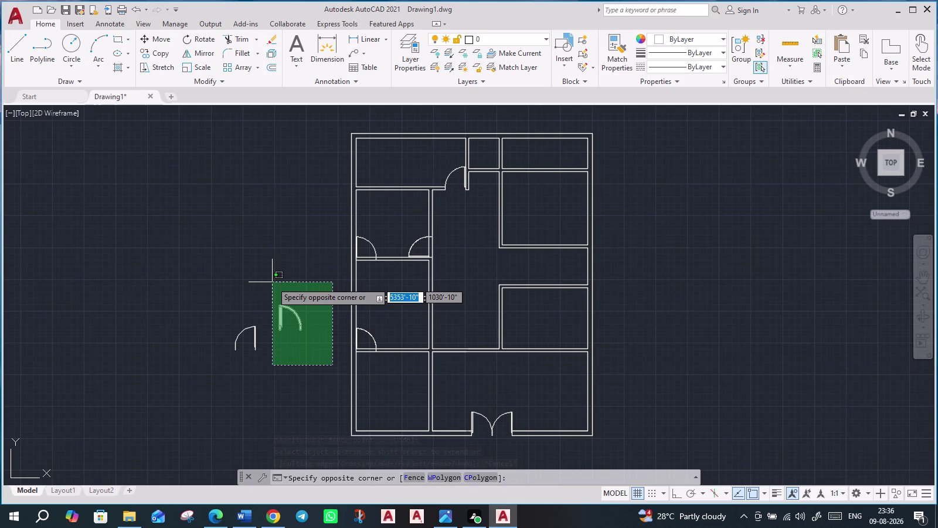
click(141, 336)
key(c)
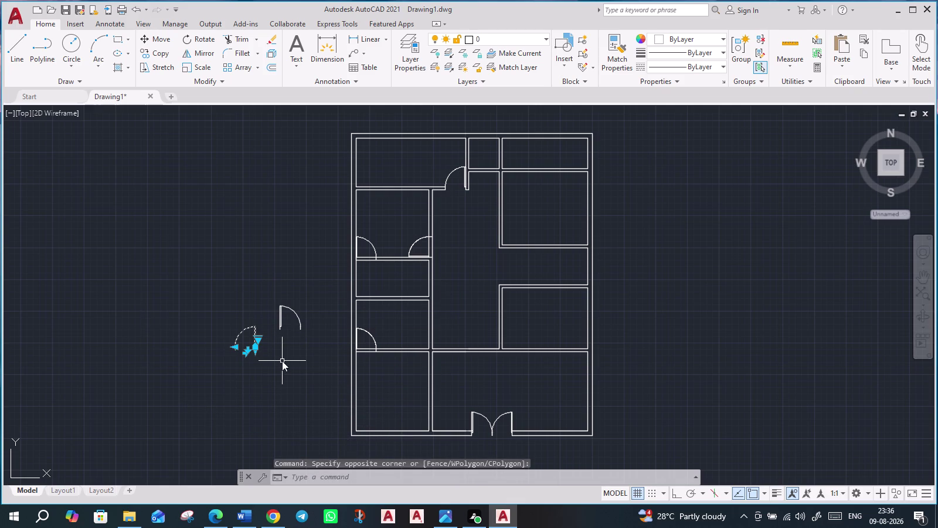
key(o)
key(Return)
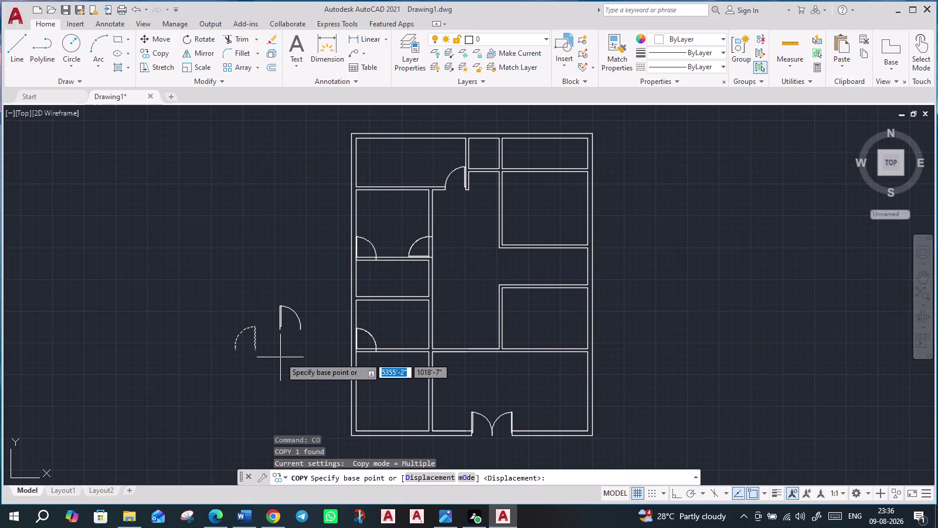
scroll(up, 3)
scroll(up, 3)
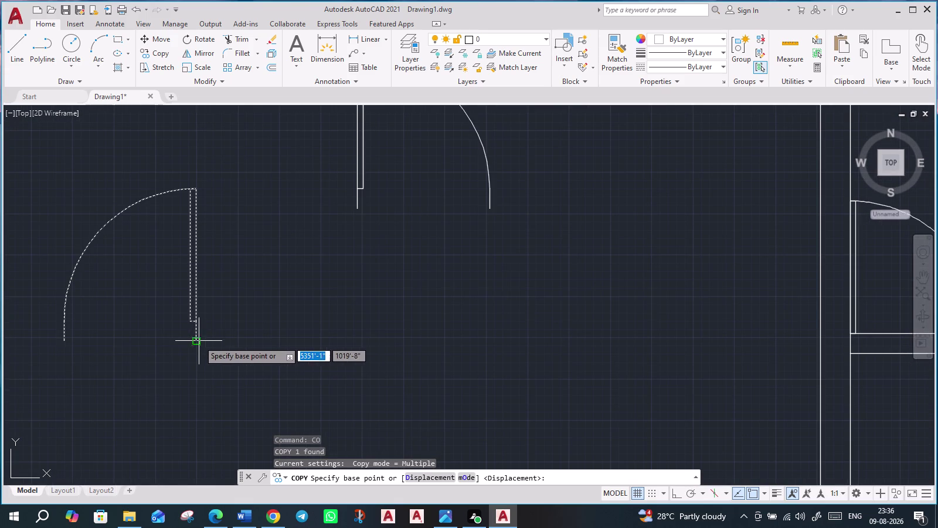
click(197, 339)
Place the door copy in the small room's opening beside the first door.
scroll(down, 3)
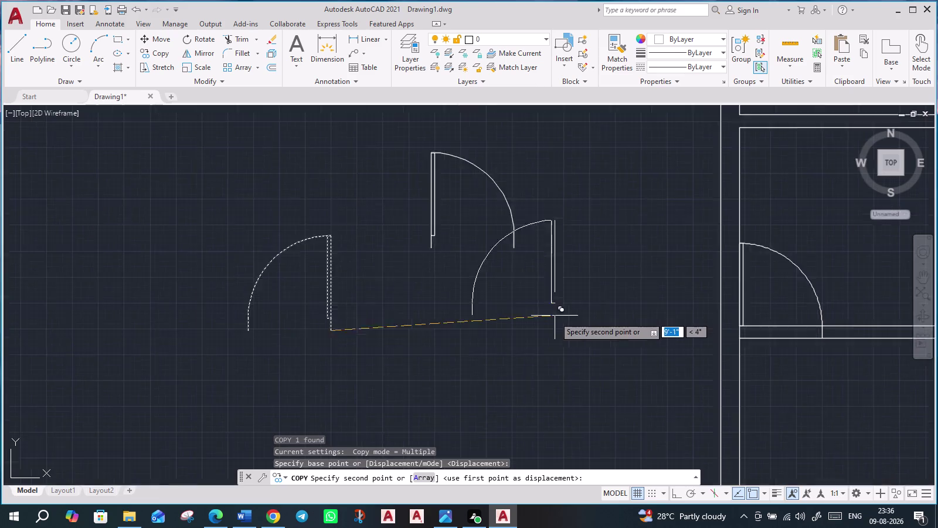
middle_drag(630, 278, 384, 481)
middle_drag(687, 305, 673, 364)
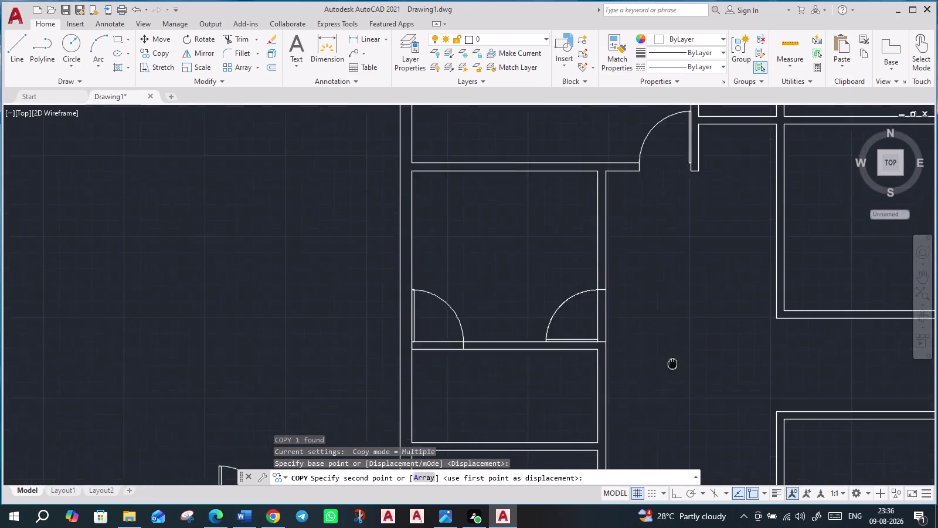
middle_drag(673, 363, 569, 482)
middle_drag(651, 288, 549, 348)
scroll(up, 3)
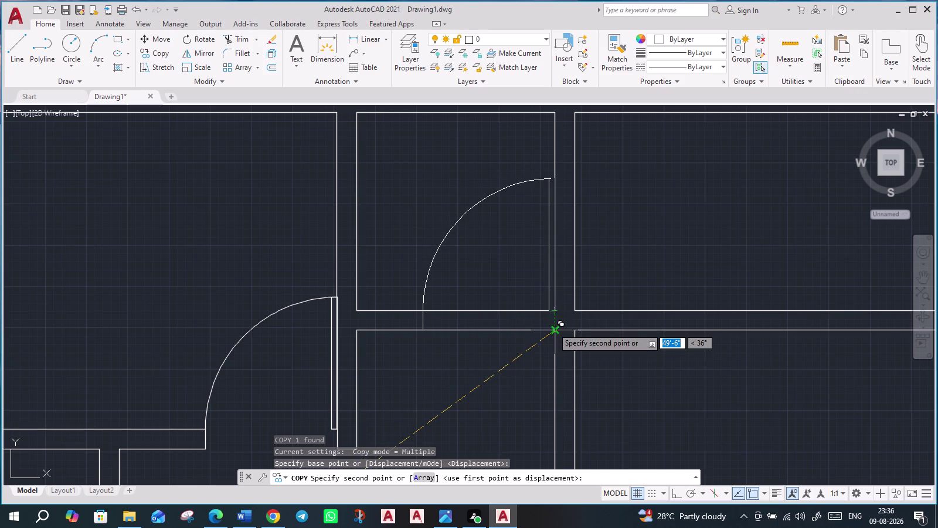
click(553, 328)
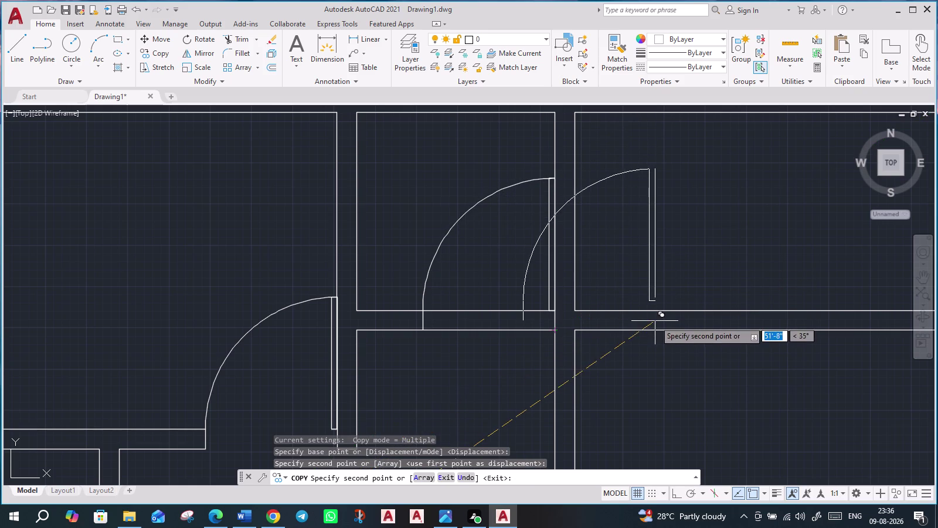
key(Escape)
scroll(down, 3)
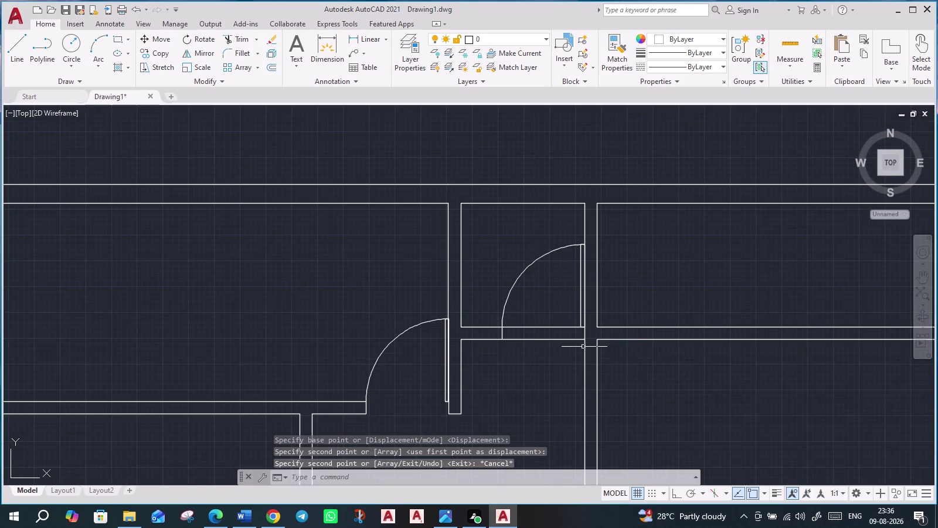
Trim the two wall lines crossing the small-room doorway under the second door.
scroll(up, 3)
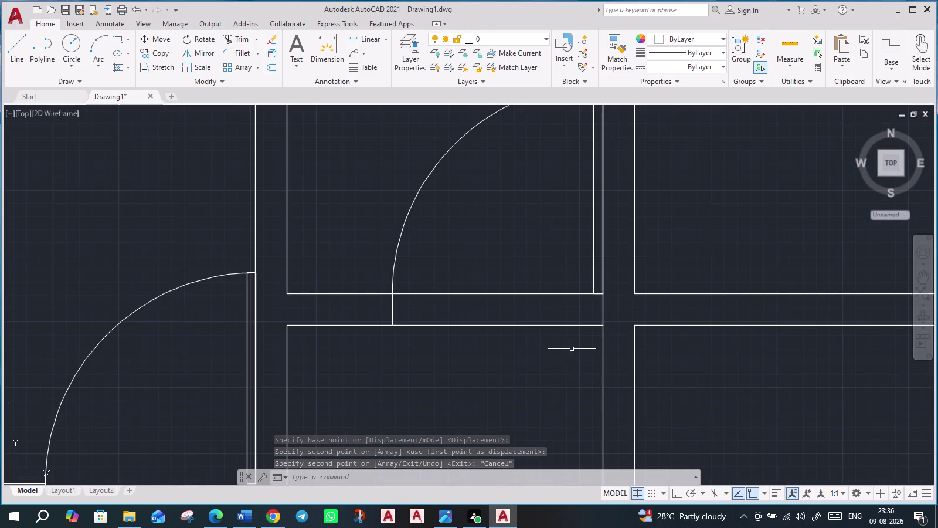
drag(247, 40, 251, 47)
drag(537, 386, 532, 367)
click(510, 241)
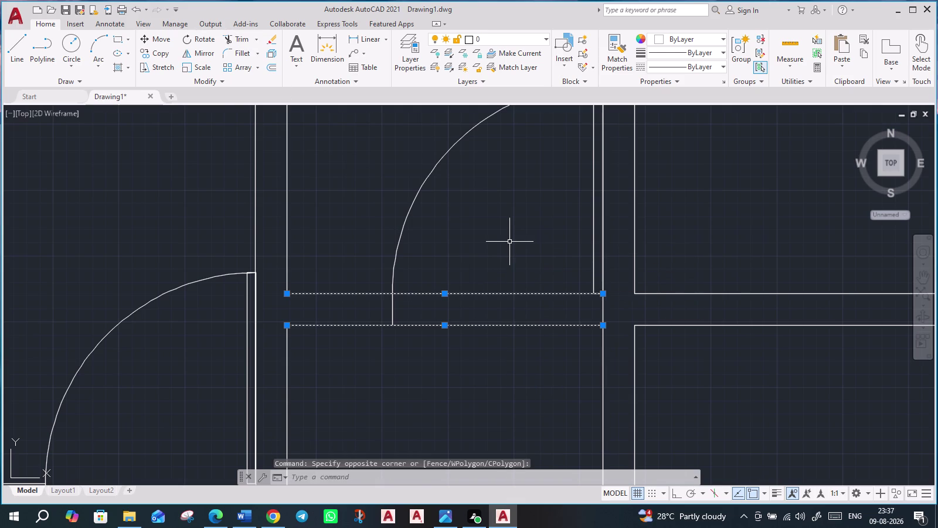
key(Escape)
click(244, 37)
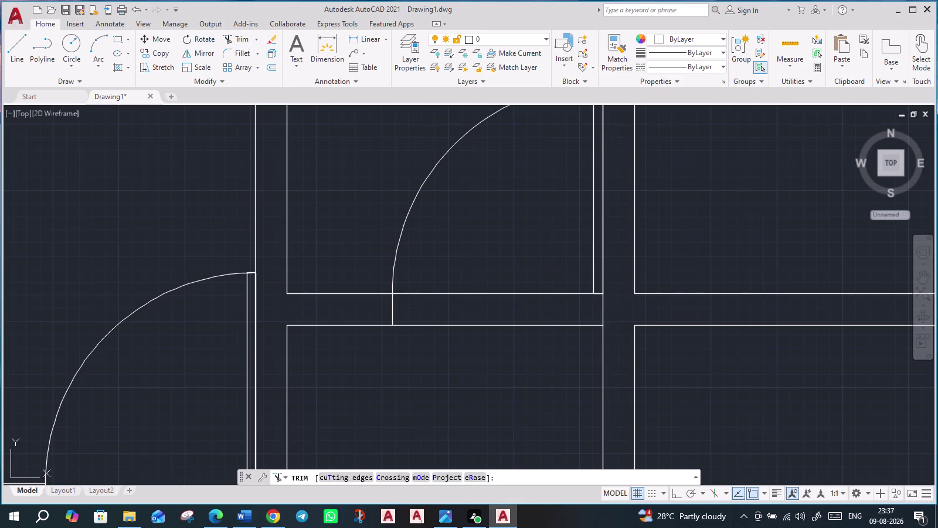
drag(521, 407, 520, 398)
click(509, 276)
scroll(down, 3)
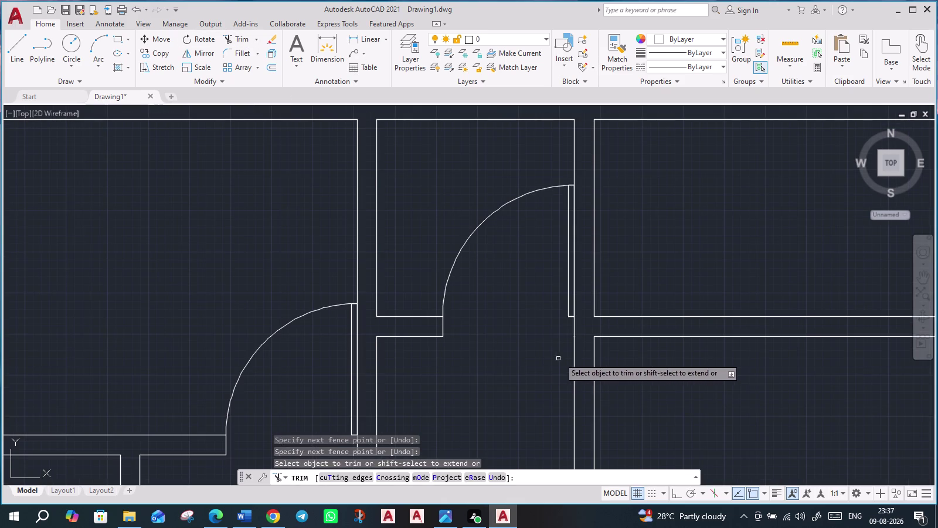
scroll(down, 3)
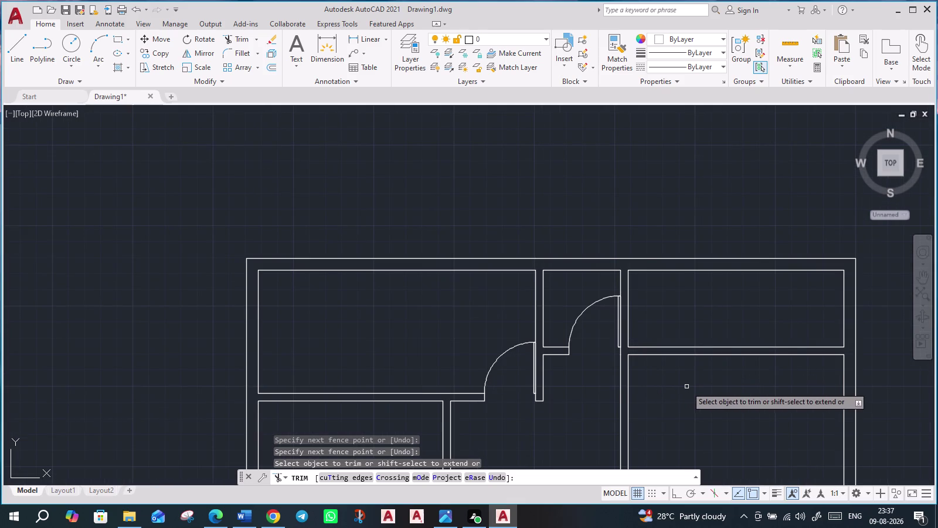
scroll(down, 3)
key(Escape)
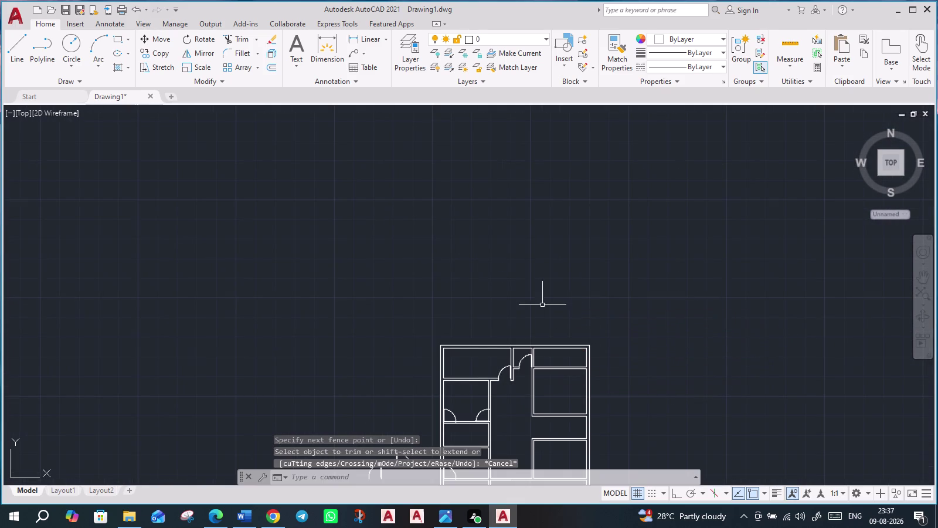
Select the leftmost spare door copy, cancelling an accidental move.
middle_drag(360, 430, 353, 281)
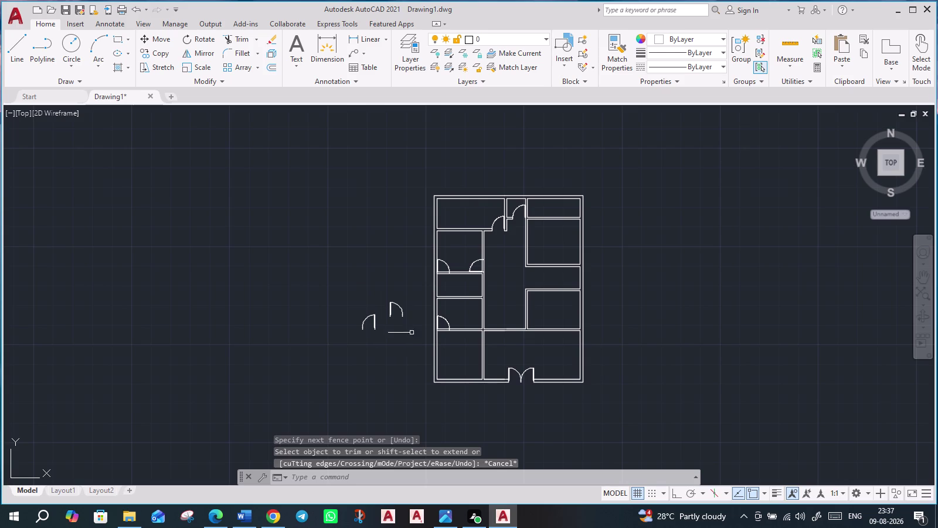
click(412, 332)
click(386, 299)
key(Escape)
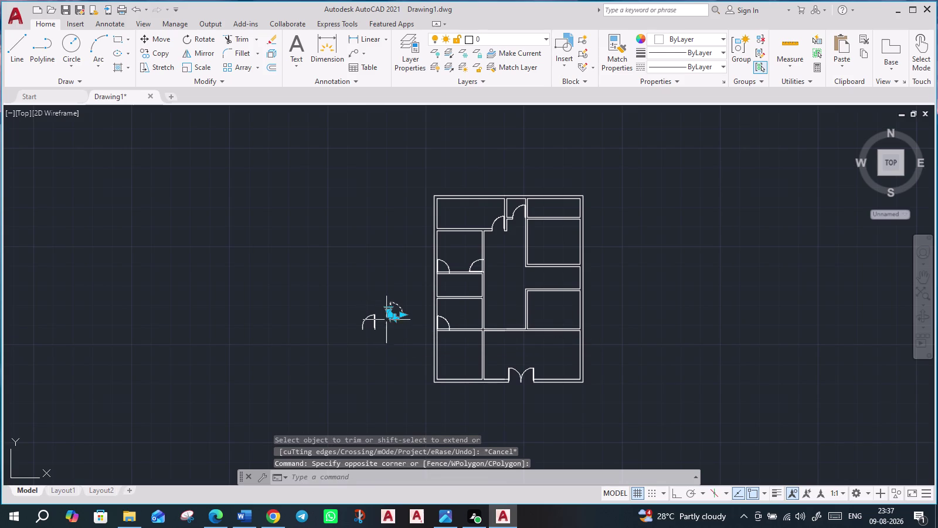
drag(377, 371, 378, 361)
click(338, 302)
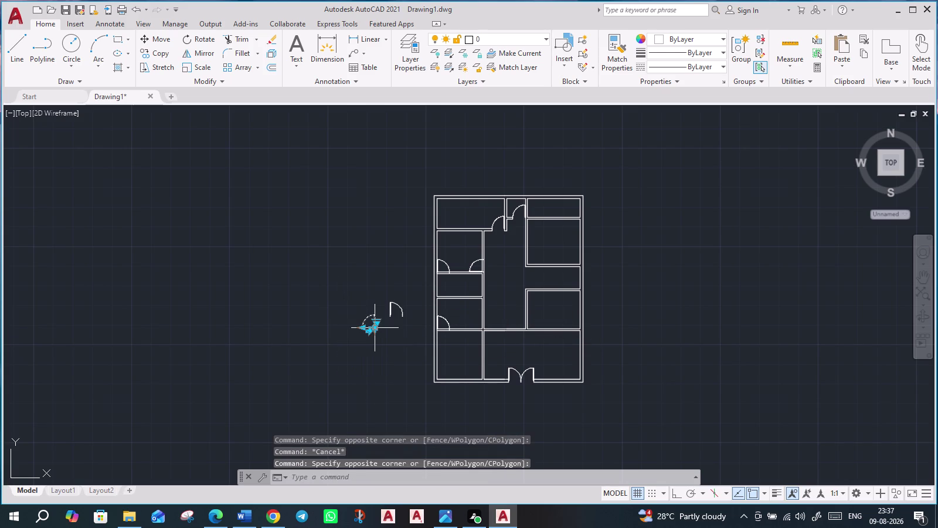
key(m)
key(Return)
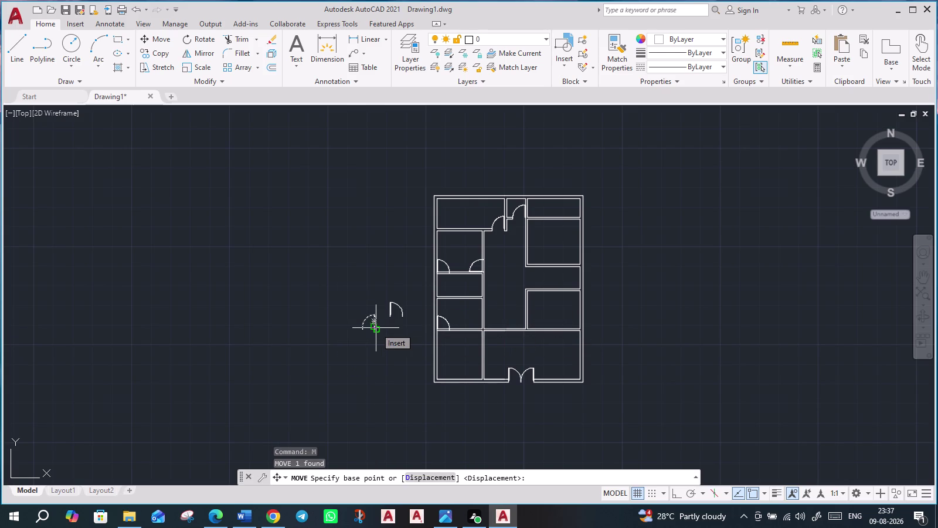
key(Escape)
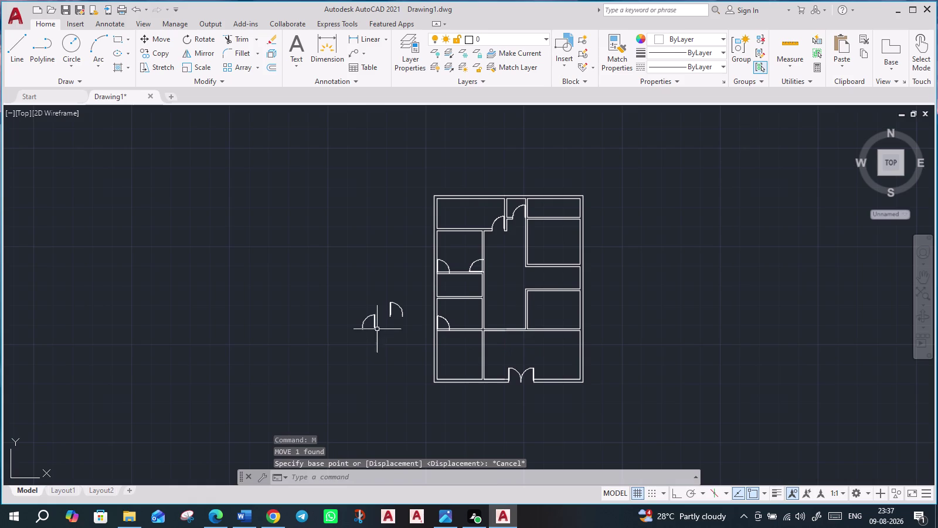
Start copying the leftmost spare door from its base point with CO.
click(381, 328)
click(354, 313)
text(co)
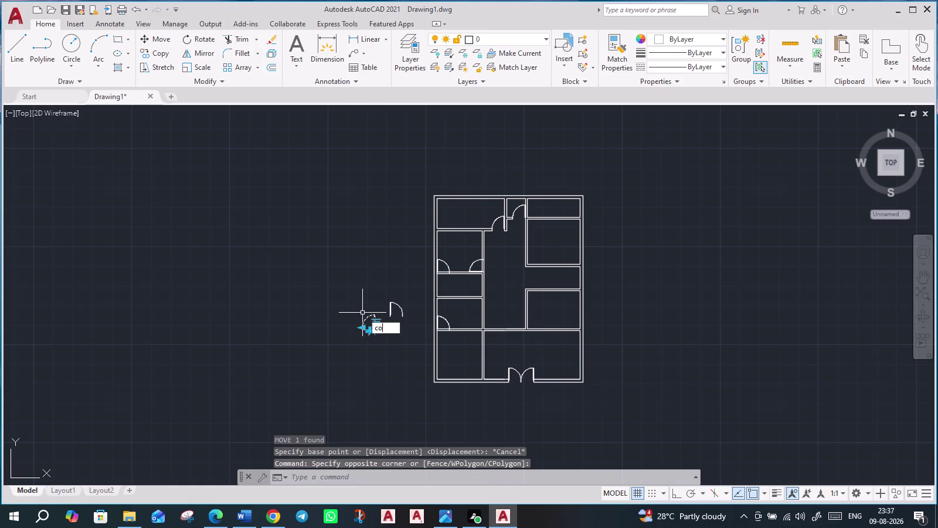
key(Return)
scroll(up, 3)
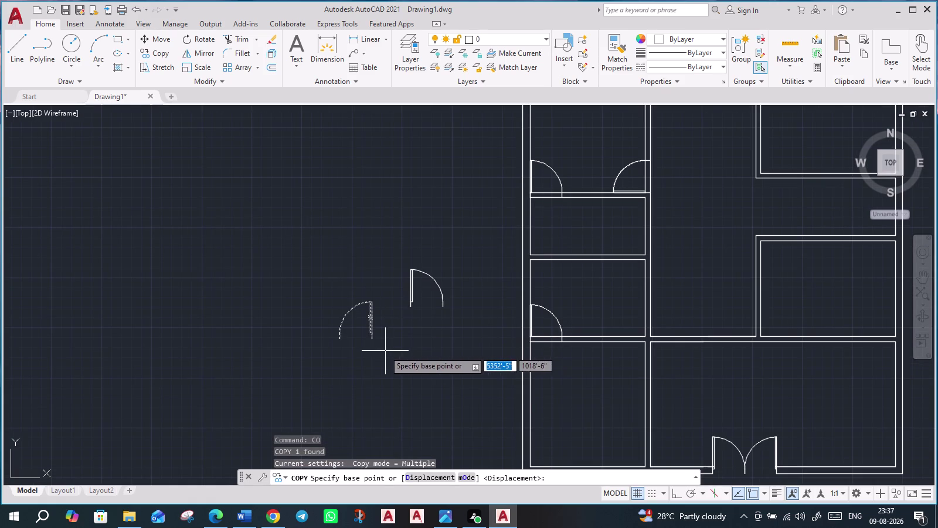
scroll(up, 3)
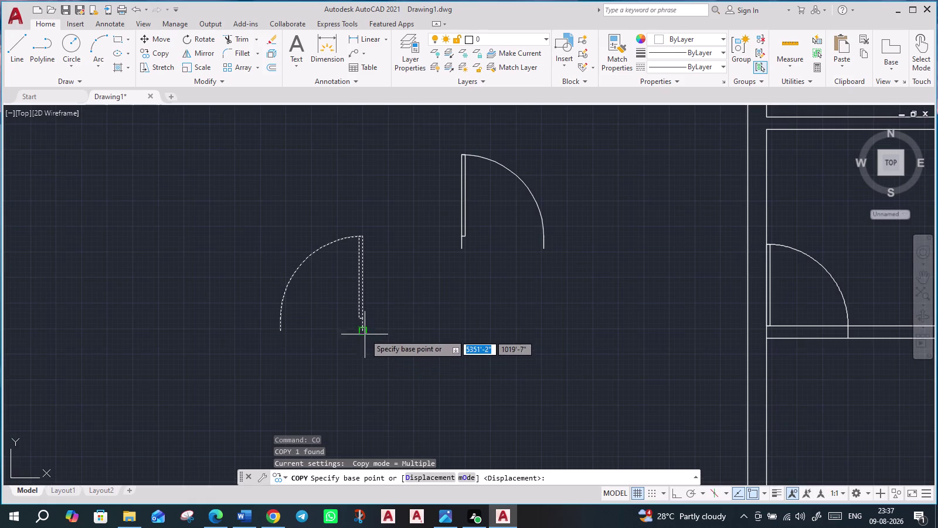
click(365, 329)
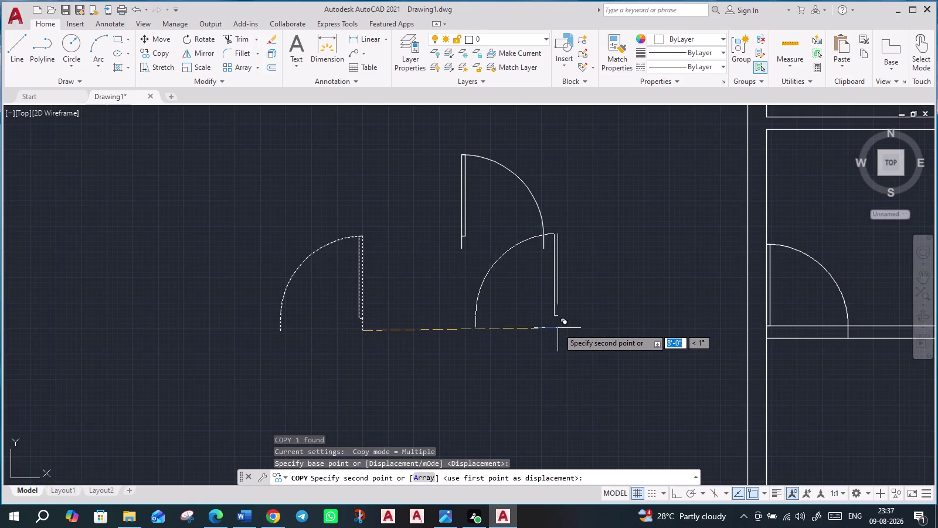
Drop the door copy into the wall opening and view the whole plan.
scroll(down, 3)
middle_drag(743, 338, 196, 488)
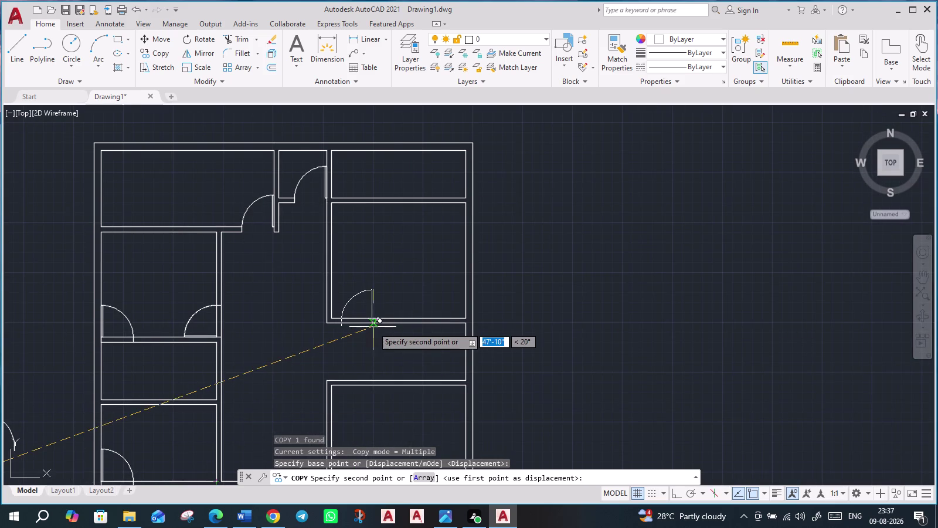
scroll(up, 3)
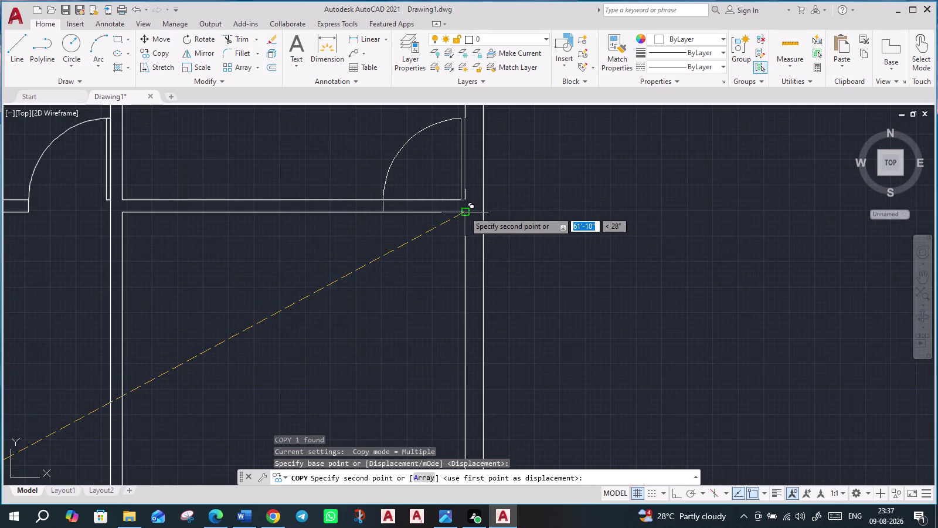
click(464, 211)
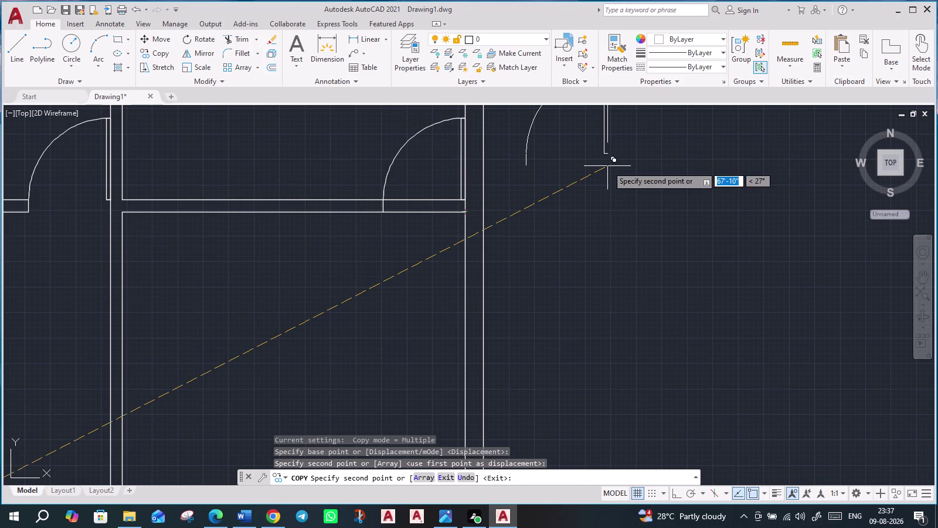
key(Escape)
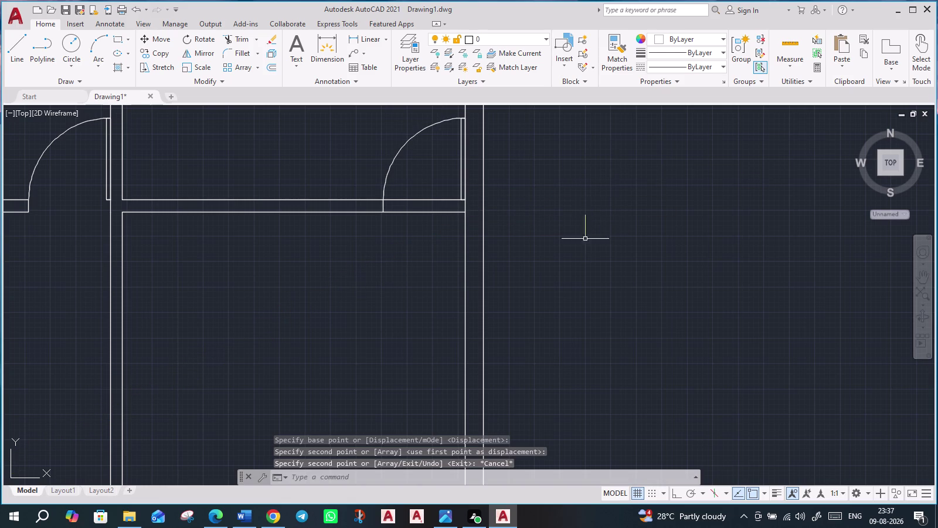
scroll(down, 3)
scroll(down, 3)
middle_drag(644, 376, 626, 333)
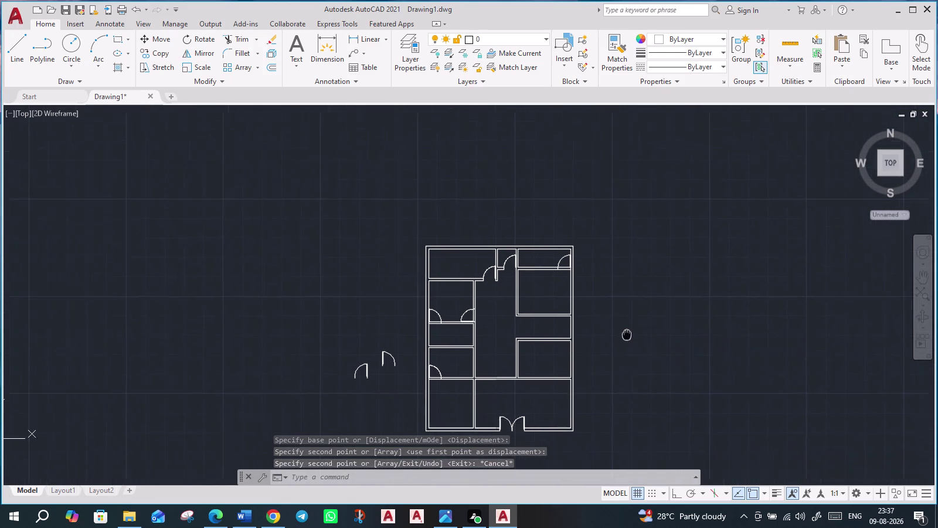
middle_drag(627, 333, 608, 297)
scroll(up, 3)
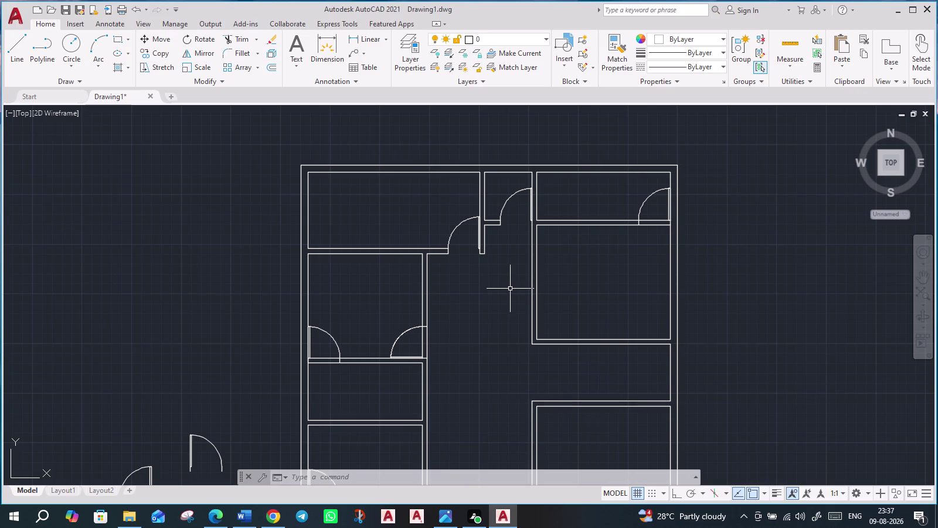
scroll(down, 3)
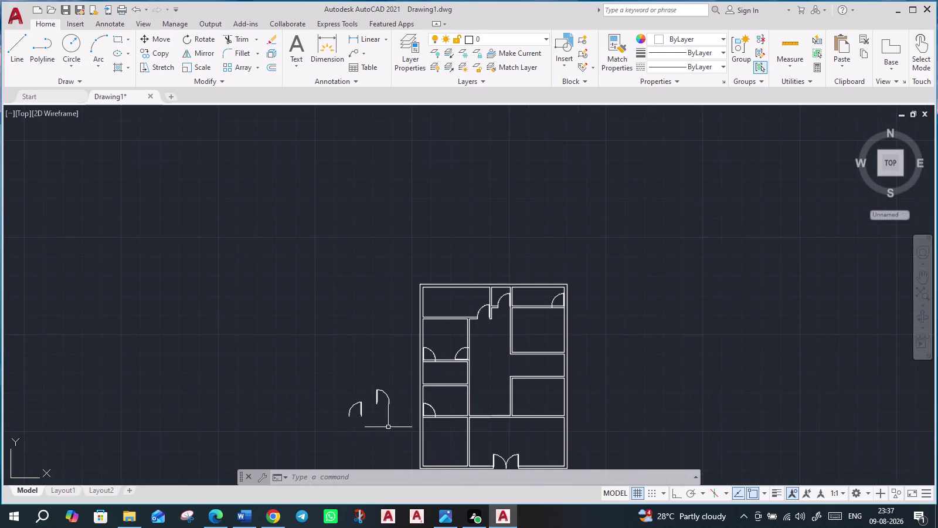
middle_drag(372, 446, 380, 400)
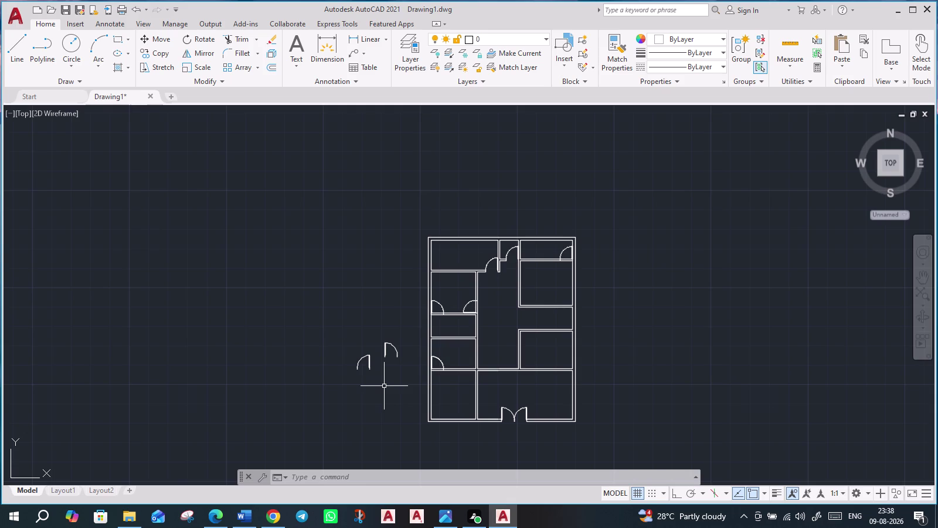
scroll(up, 3)
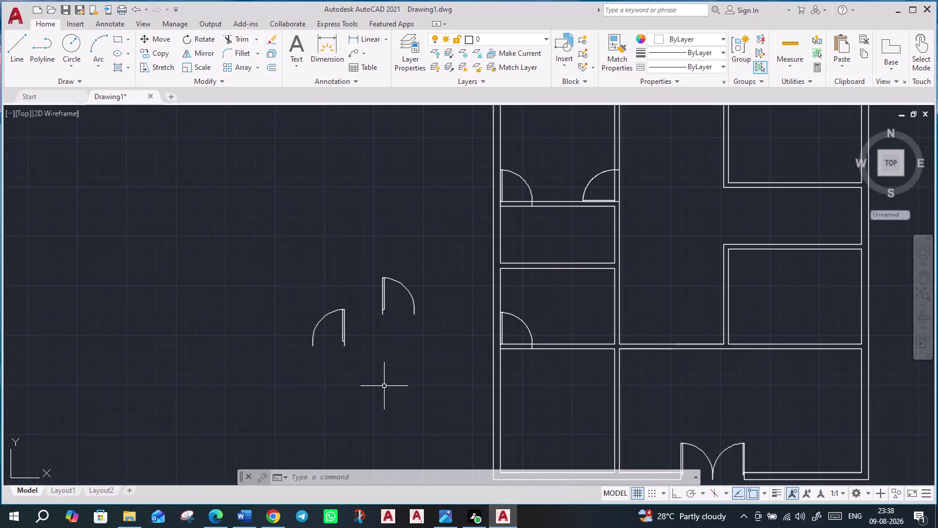
Rotate the left spare door 90° about its leaf end with Ortho on.
click(365, 343)
click(300, 302)
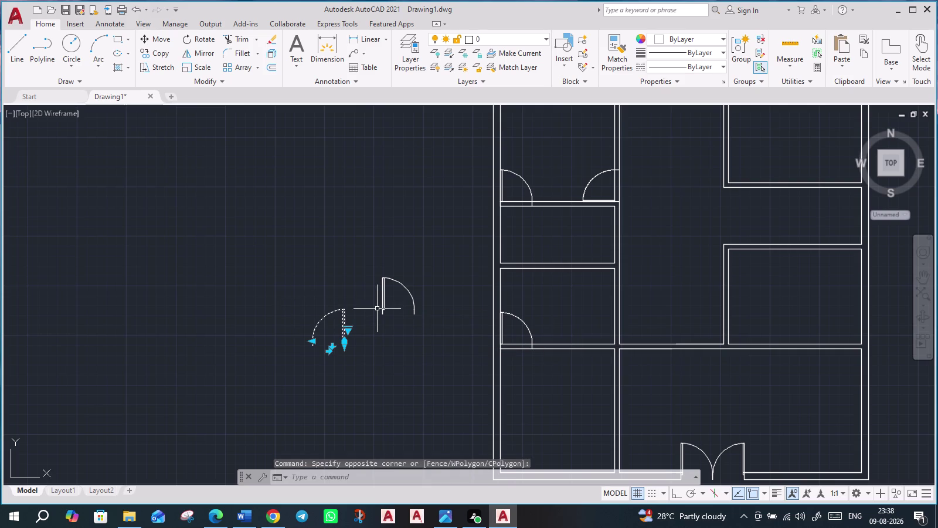
text(ro)
key(Return)
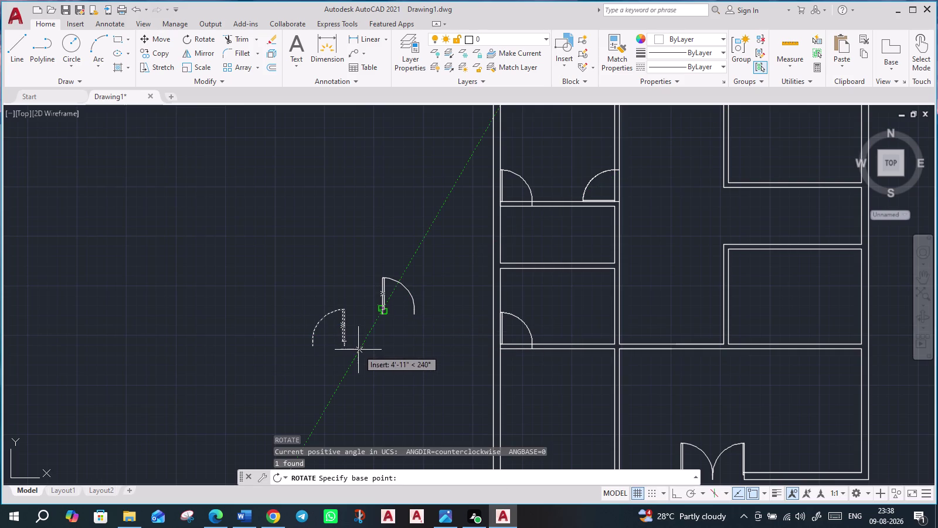
click(344, 347)
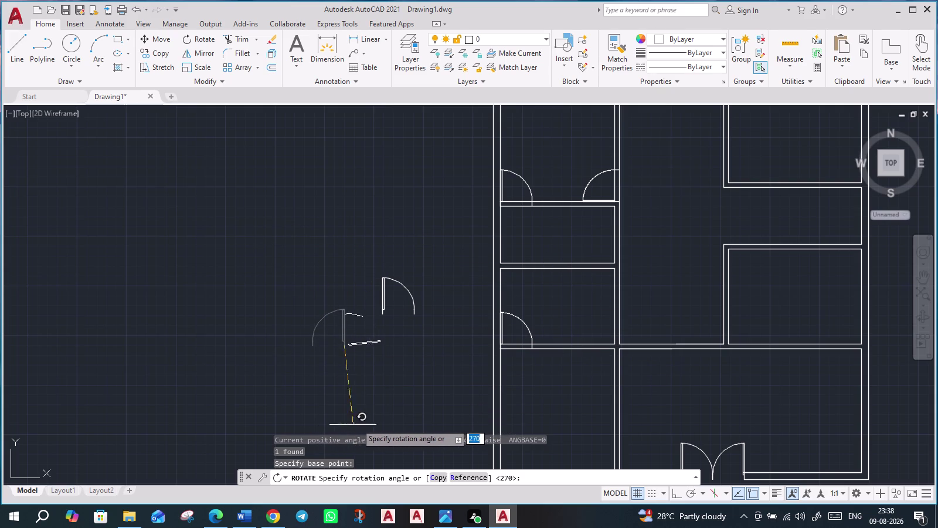
key(F8)
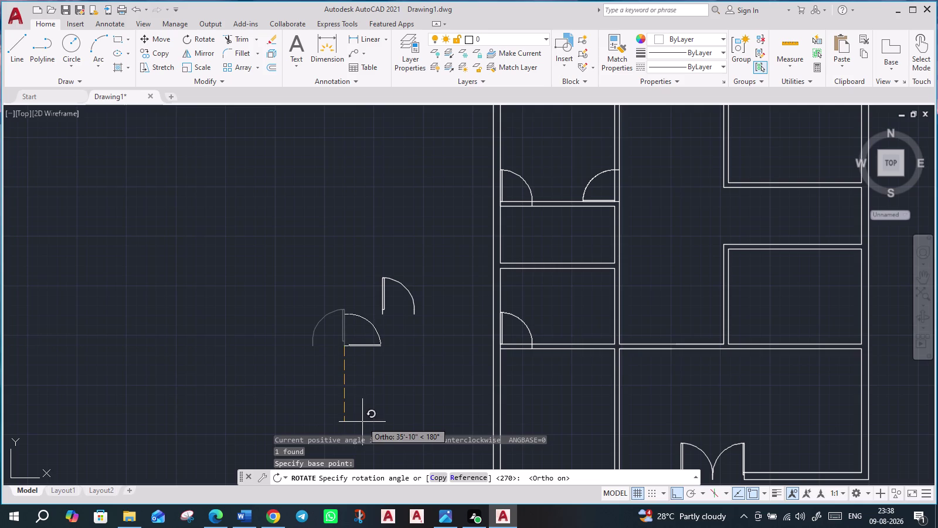
click(362, 421)
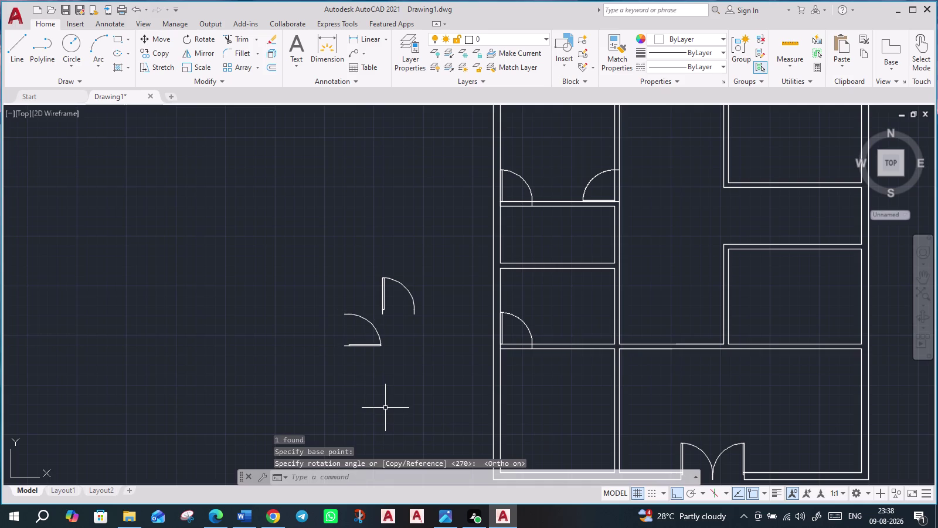
Reselect the rotated door with a selection window.
click(336, 315)
click(393, 367)
click(391, 364)
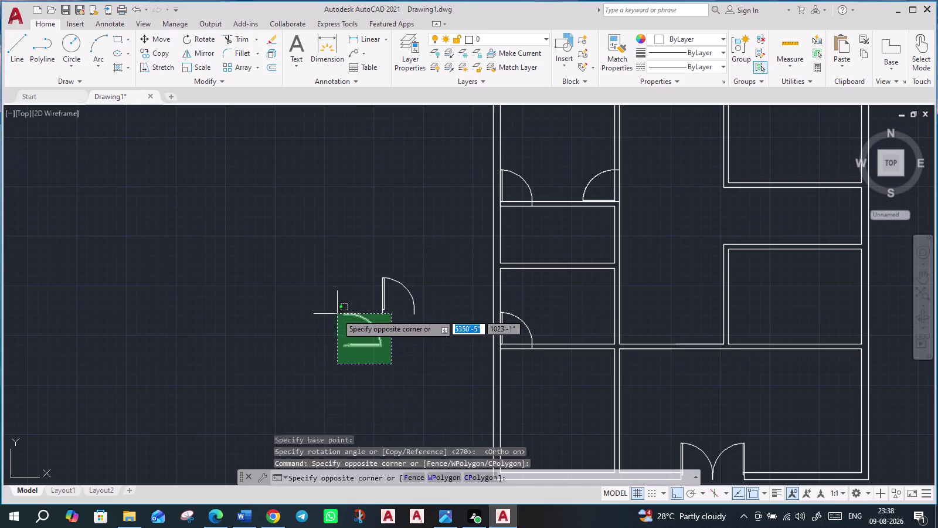
click(335, 311)
key(Escape)
click(325, 303)
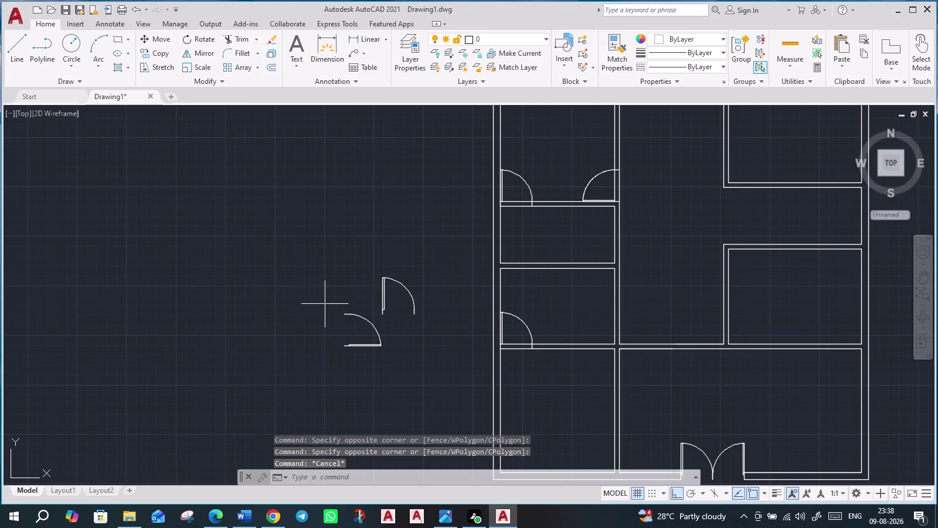
click(382, 362)
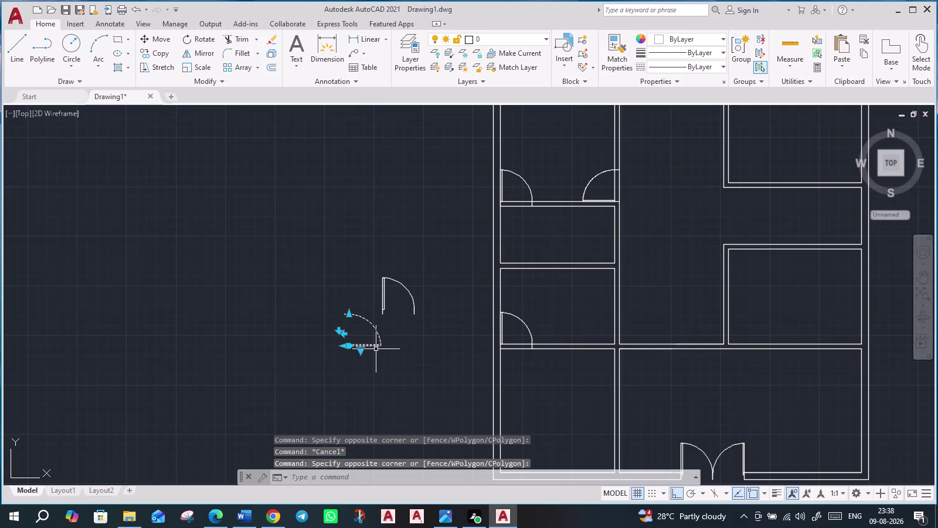
Copy the rotated door from its base point and place one against a right-hand room wall.
text(co)
key(Return)
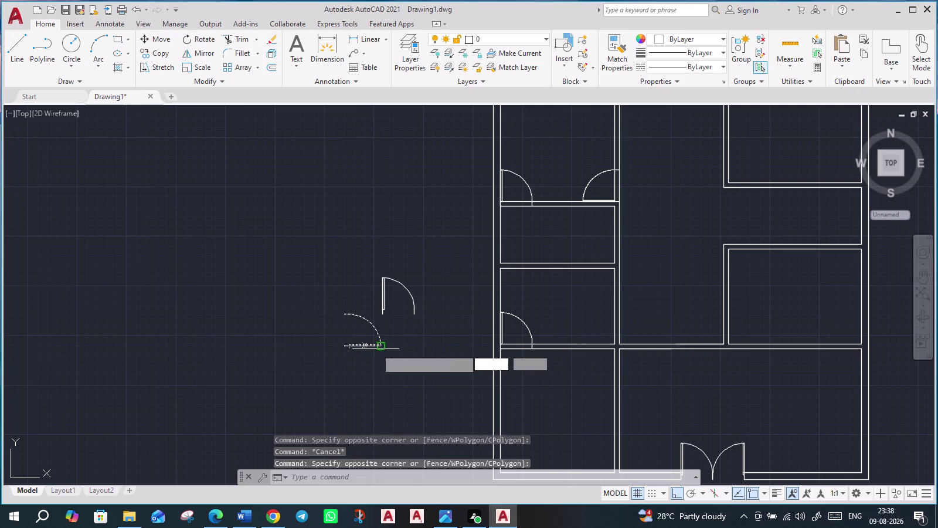
scroll(up, 3)
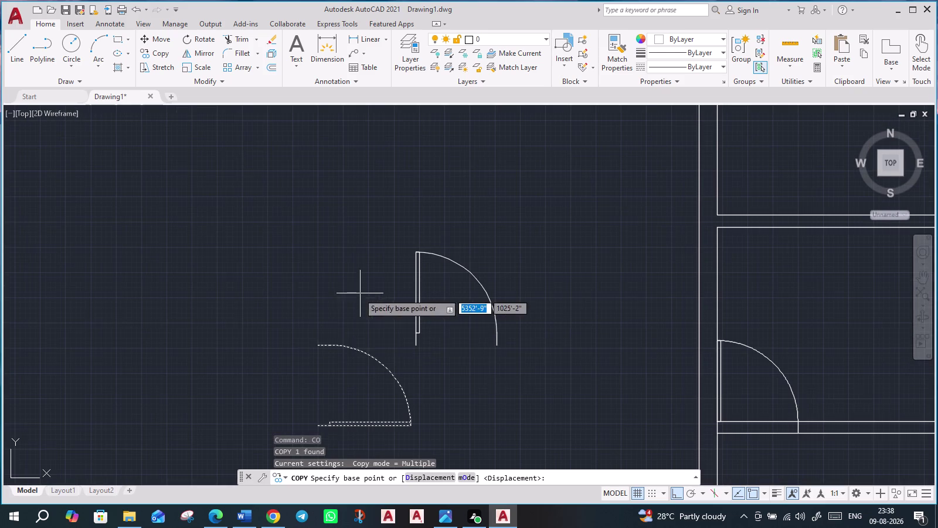
click(317, 346)
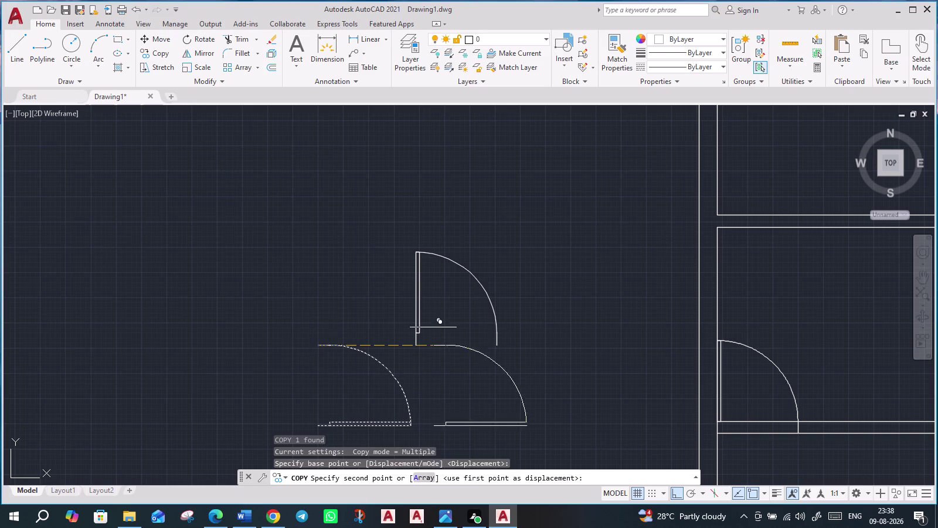
key(F8)
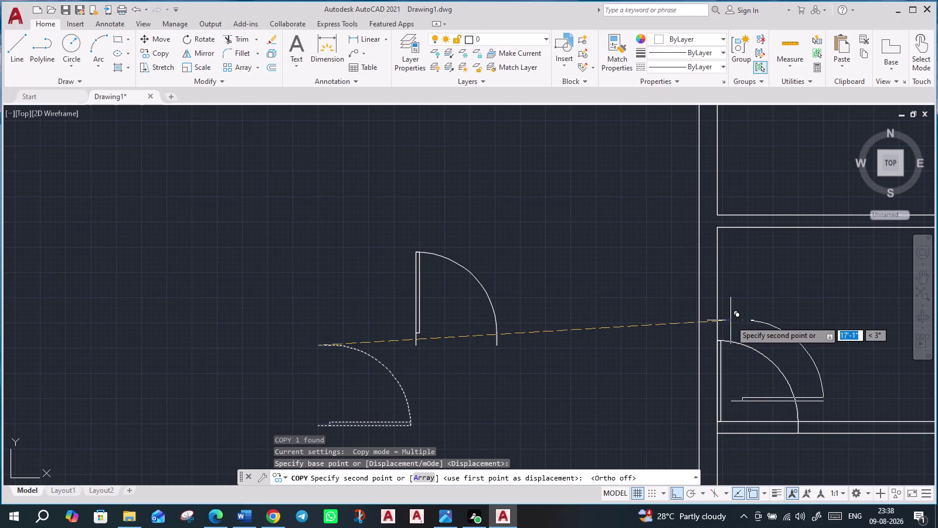
scroll(down, 3)
middle_drag(779, 323, 621, 411)
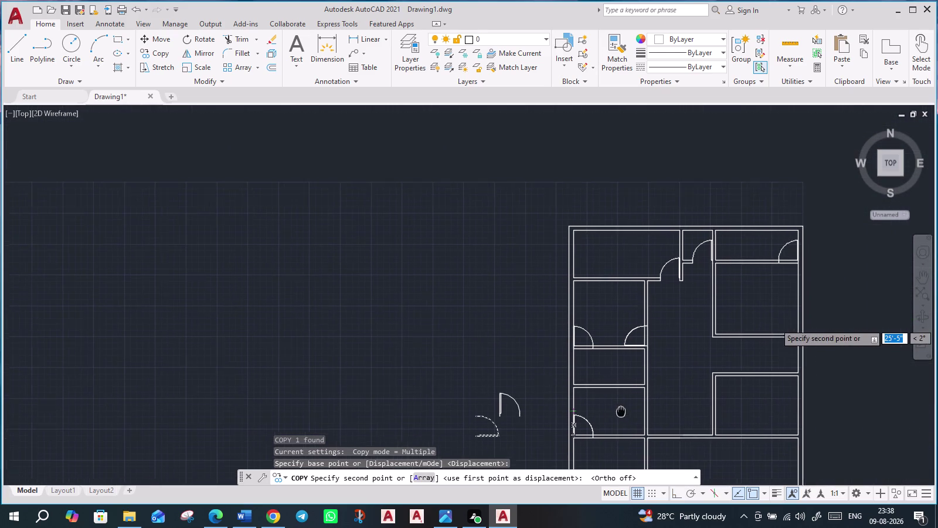
middle_drag(621, 411, 619, 410)
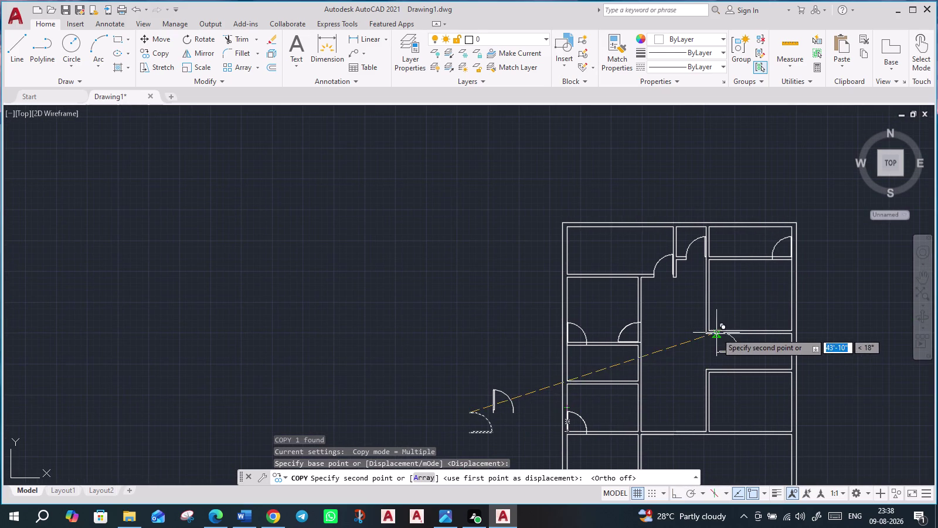
scroll(up, 3)
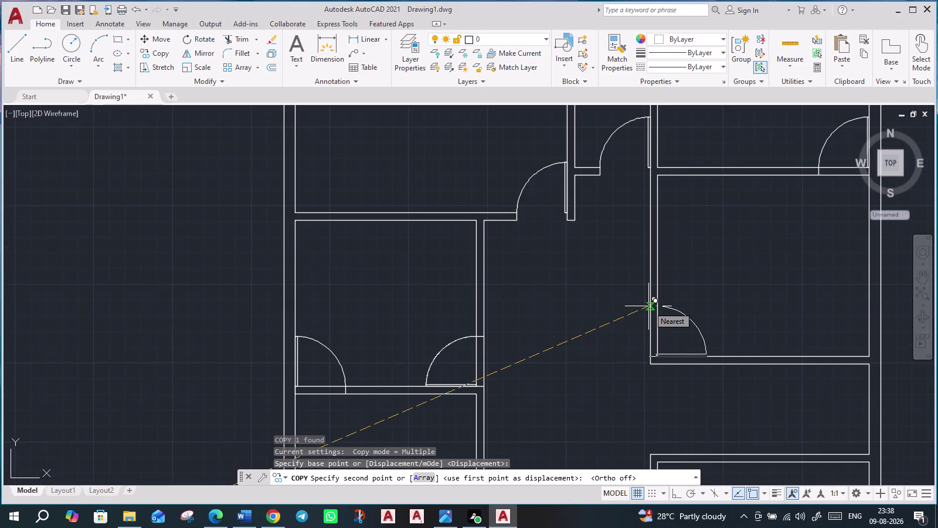
click(648, 306)
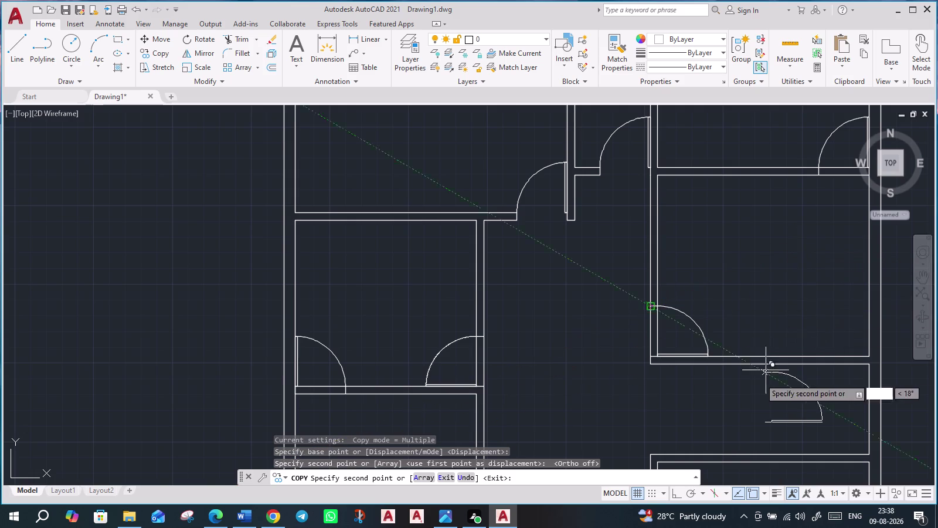
Place another door copy in the next room opening, then zoom out to the full plan.
middle_drag(738, 399, 707, 279)
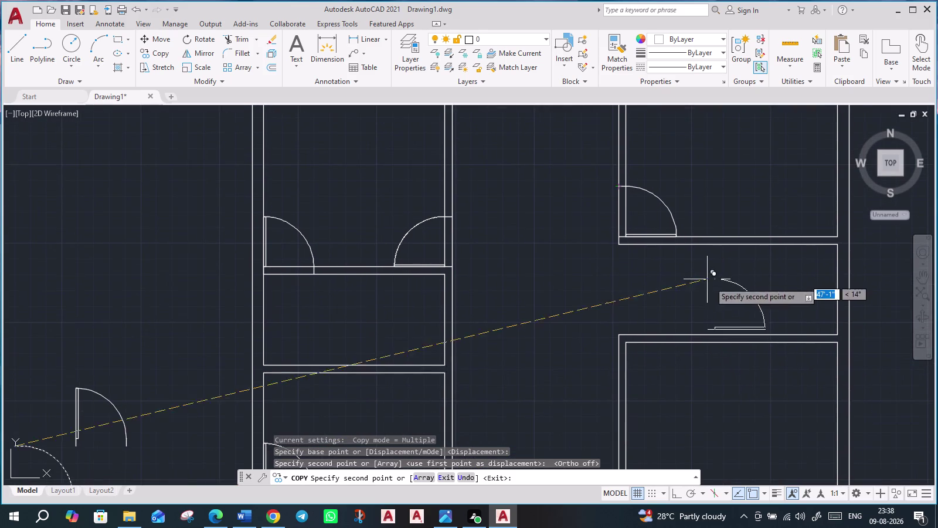
middle_drag(724, 423, 681, 264)
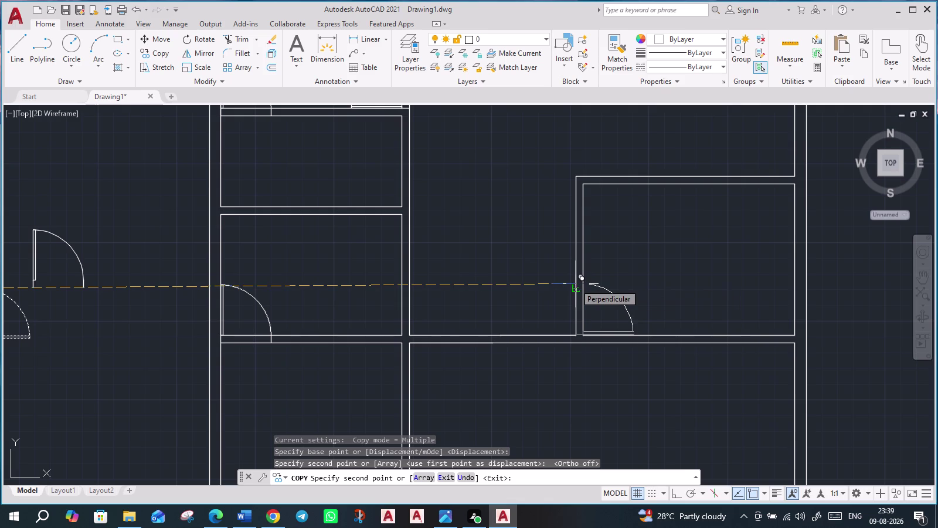
scroll(up, 3)
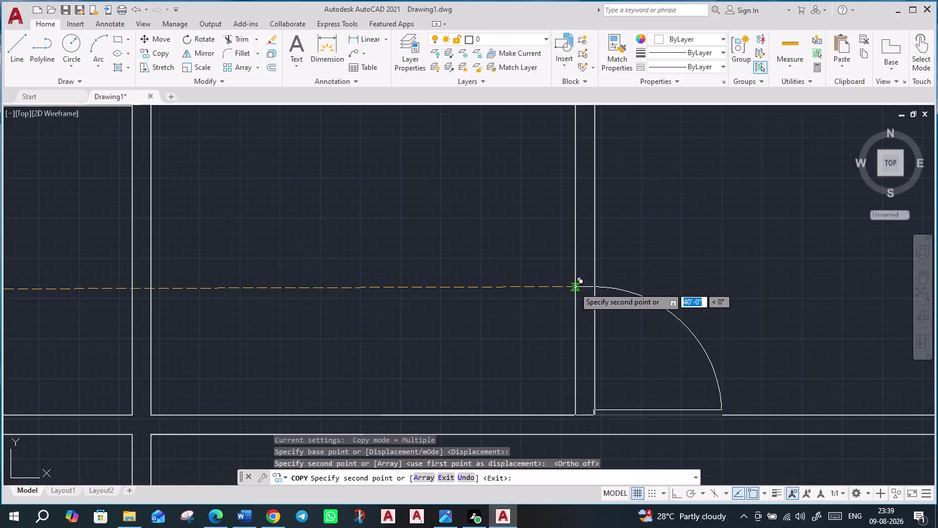
click(575, 287)
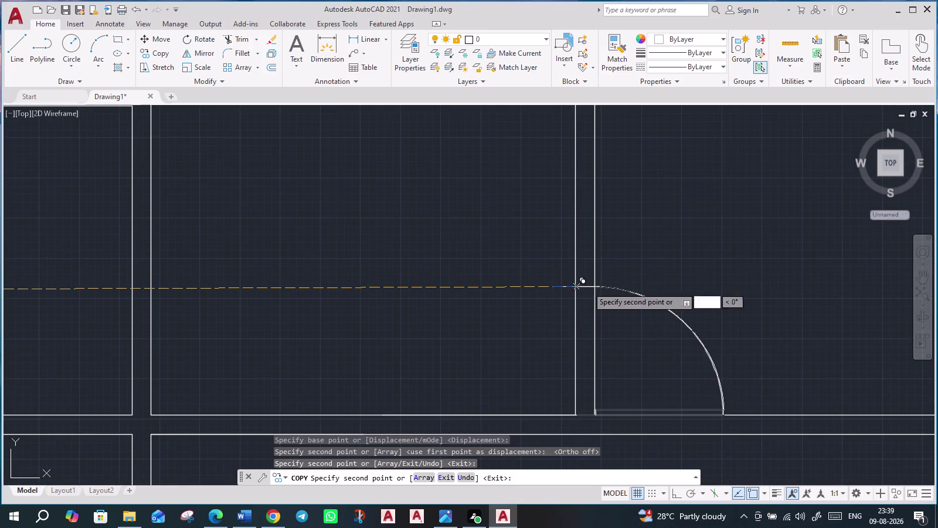
key(Escape)
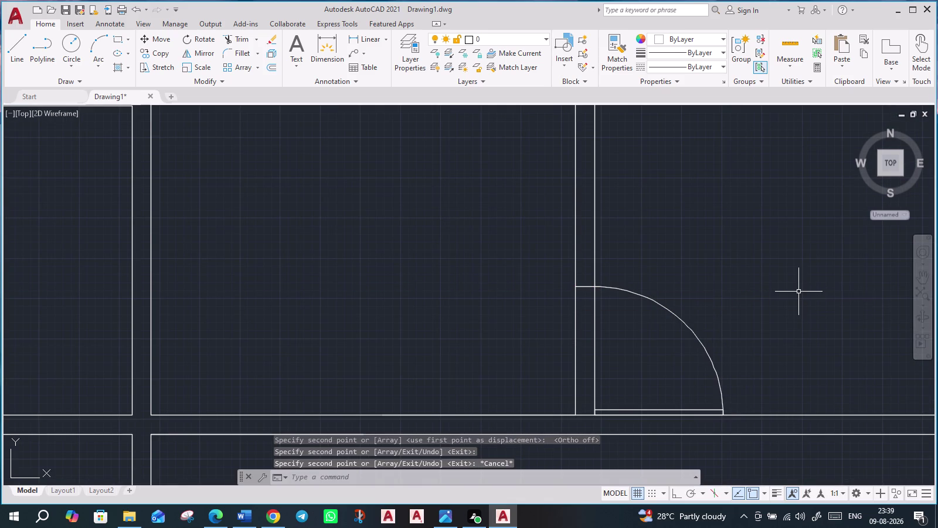
scroll(down, 3)
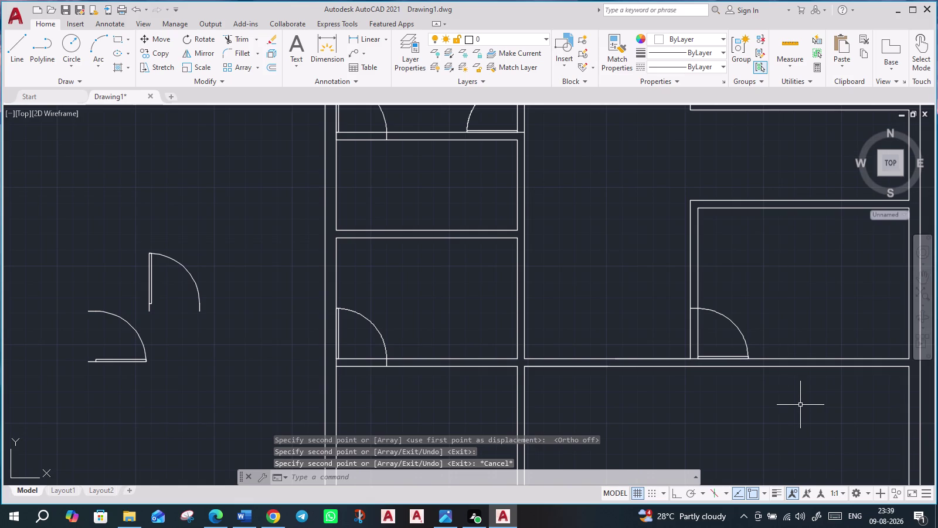
scroll(down, 3)
middle_drag(792, 409, 717, 346)
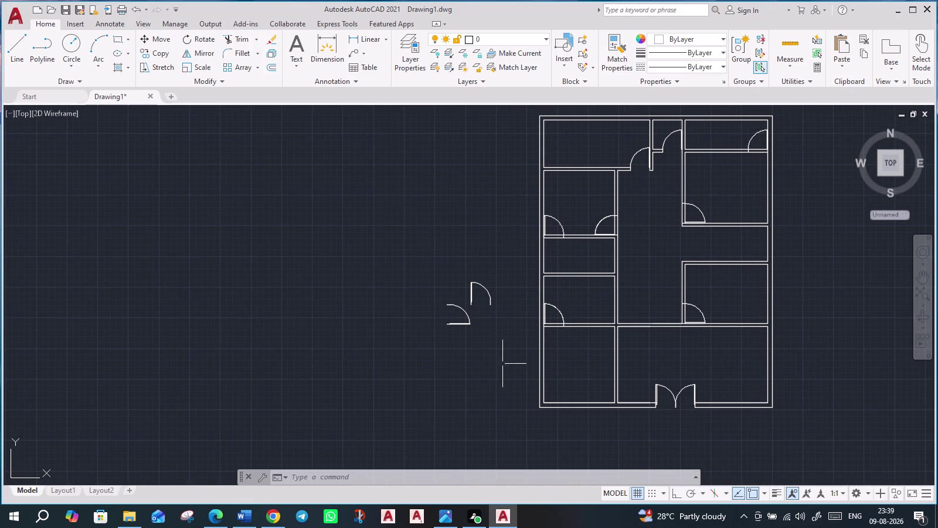
Rotate the upper spare door copy 90° about its corner with Ortho on.
scroll(up, 3)
drag(514, 244, 482, 232)
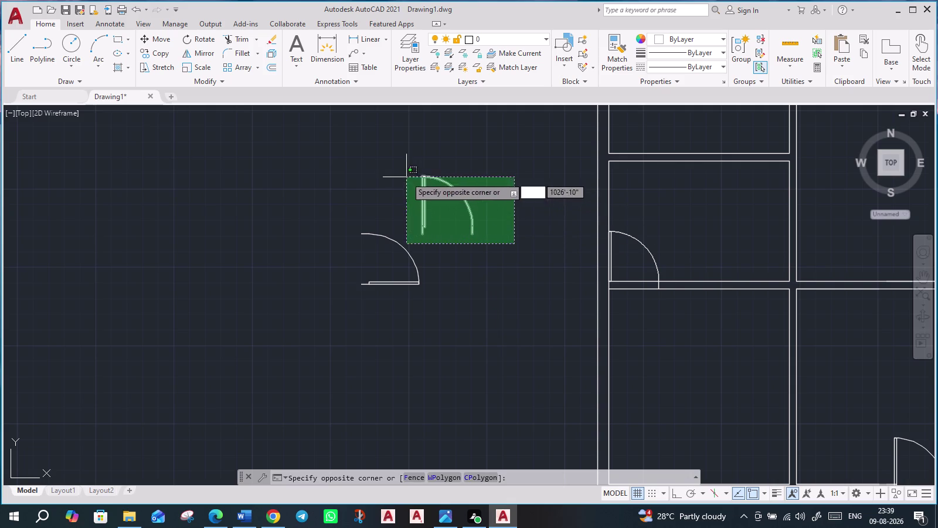
click(407, 177)
text(r)
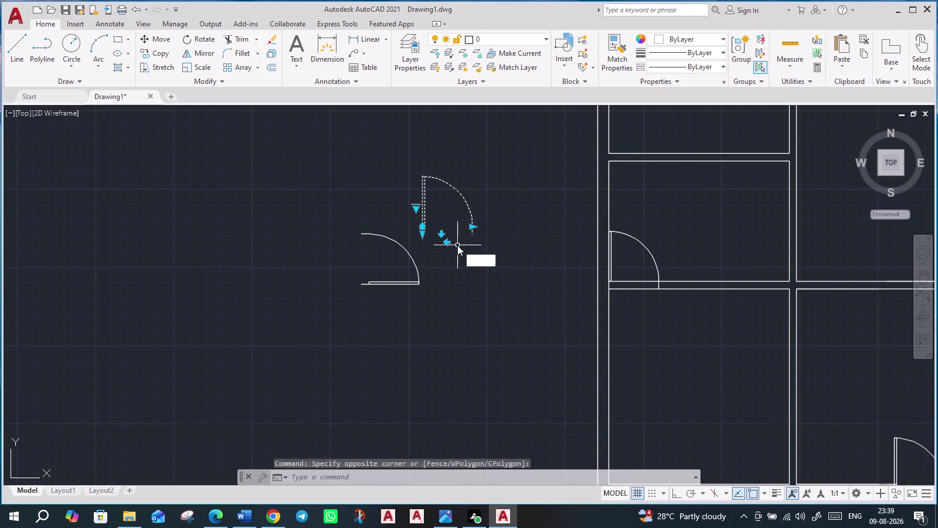
text(o)
key(Return)
click(421, 233)
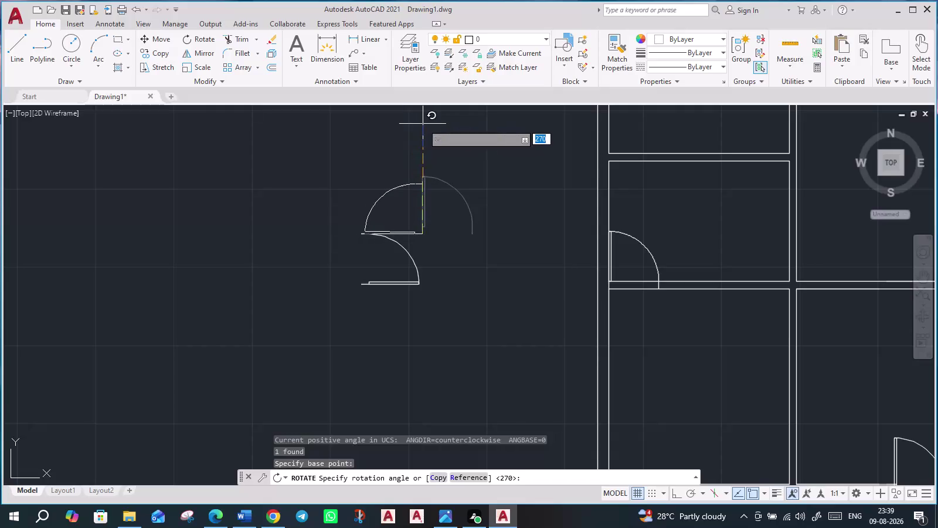
key(F8)
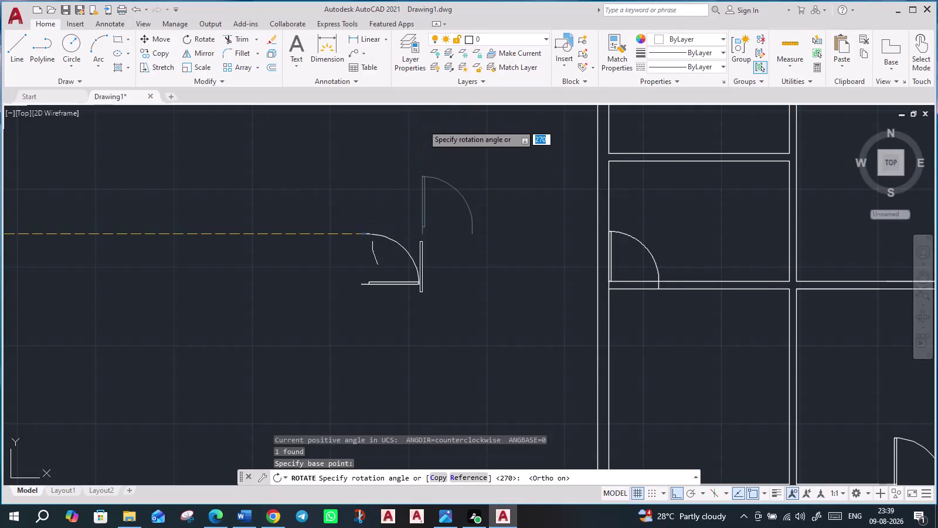
click(423, 125)
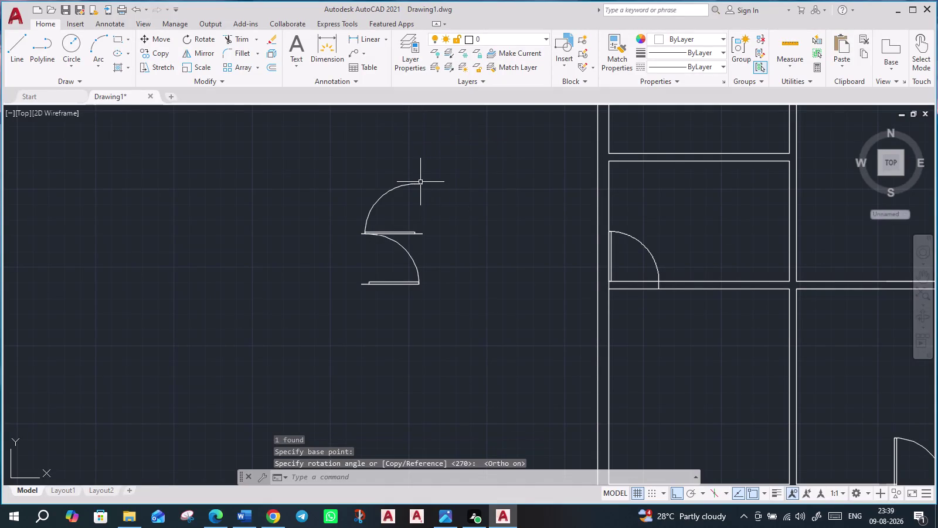
Reselect the rotated door and begin the COPY command.
click(419, 184)
key(c)
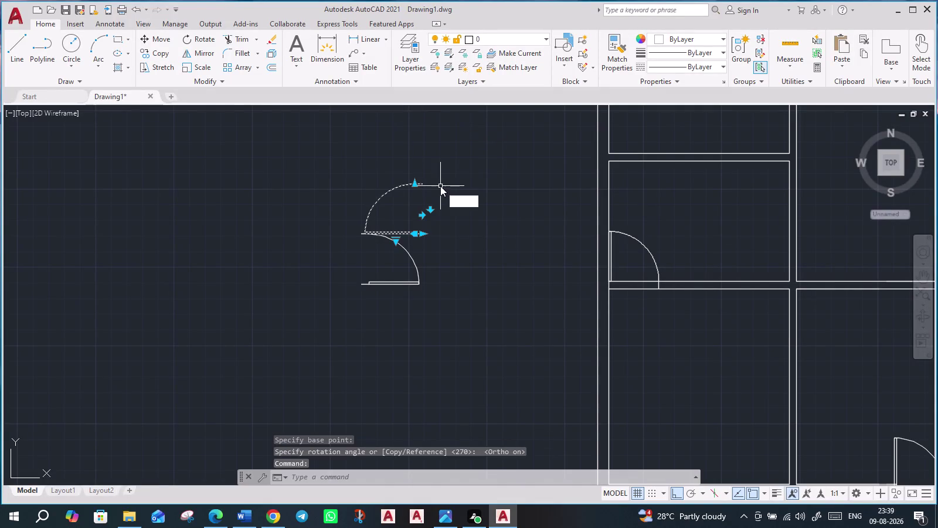
key(o)
key(Return)
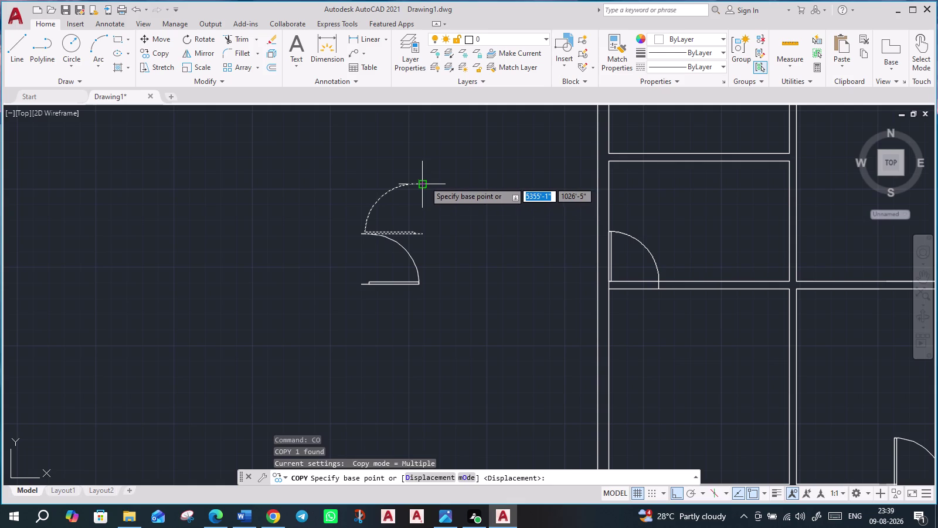
click(425, 181)
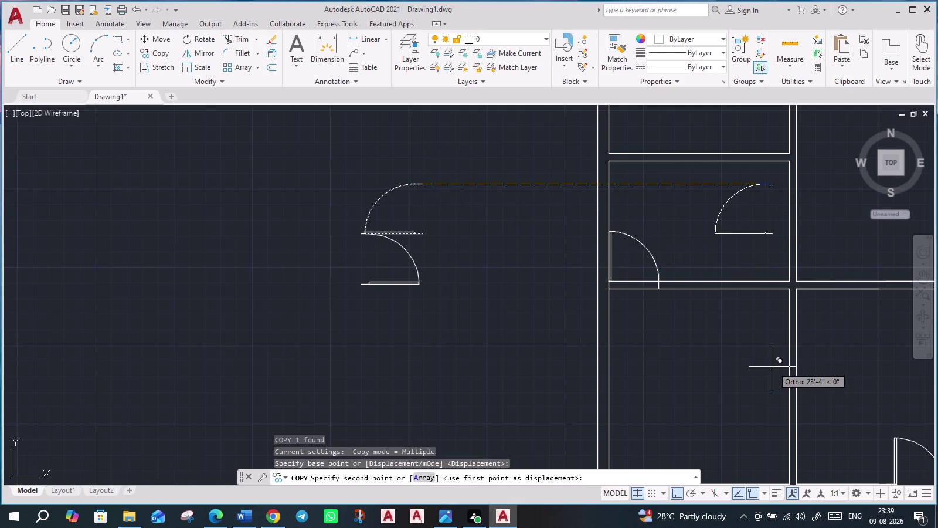
key(F8)
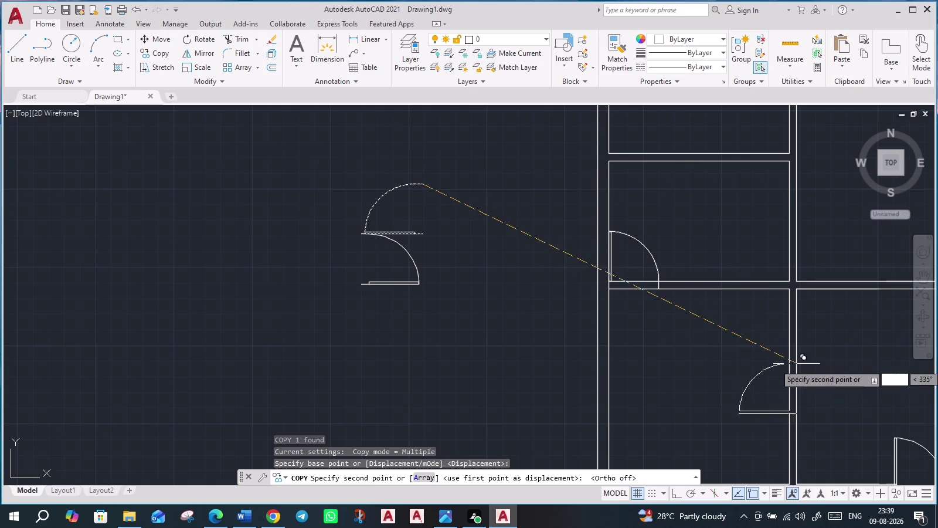
middle_drag(775, 323, 582, 408)
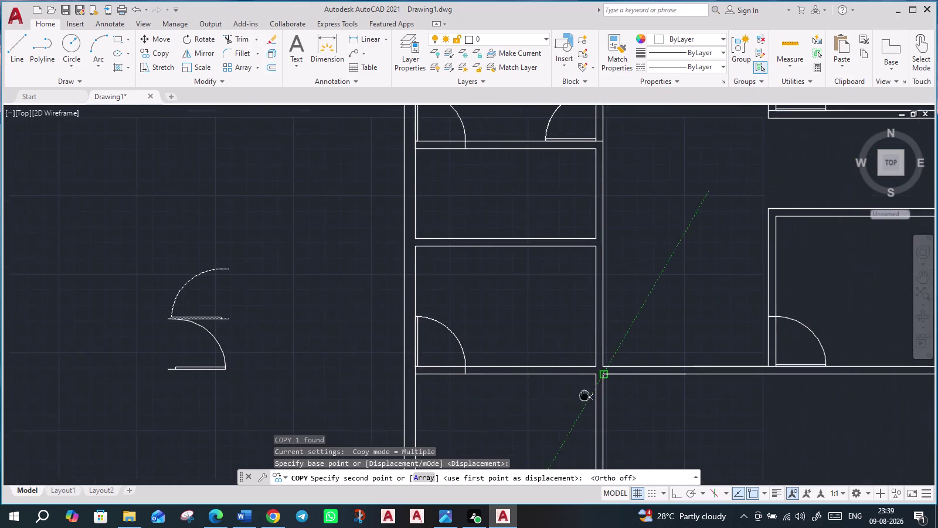
scroll(down, 3)
middle_drag(712, 285, 584, 262)
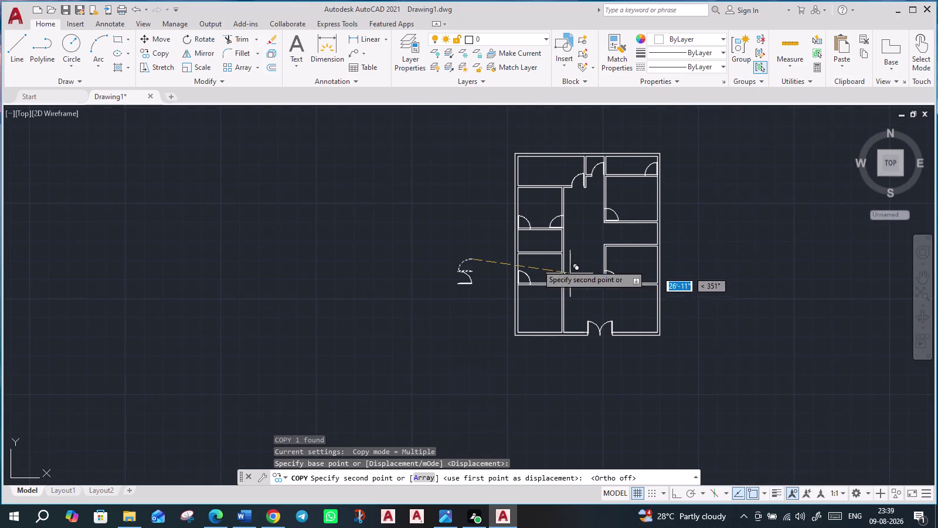
key(Escape)
scroll(up, 3)
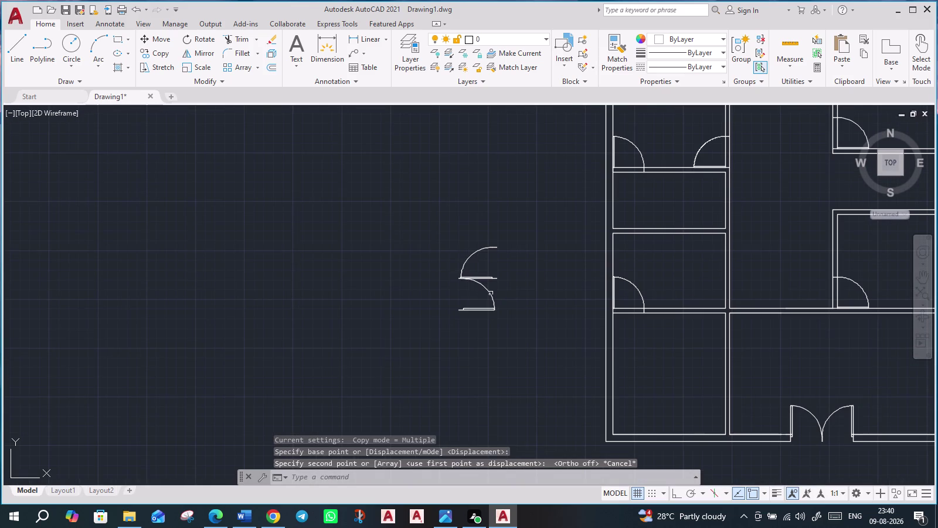
click(495, 309)
Rotate the lower spare door 90° about its corner with Ortho on, then reselect it.
text(r)
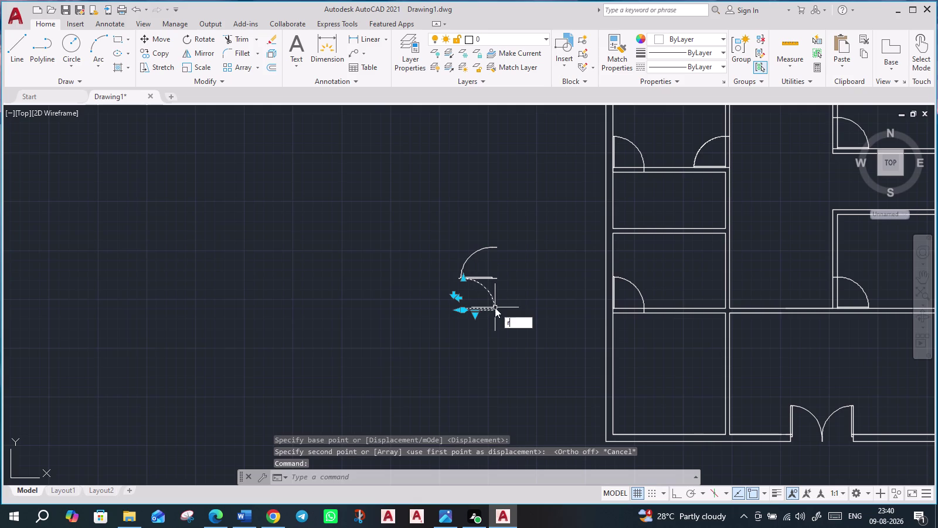
text(o)
key(Return)
click(459, 312)
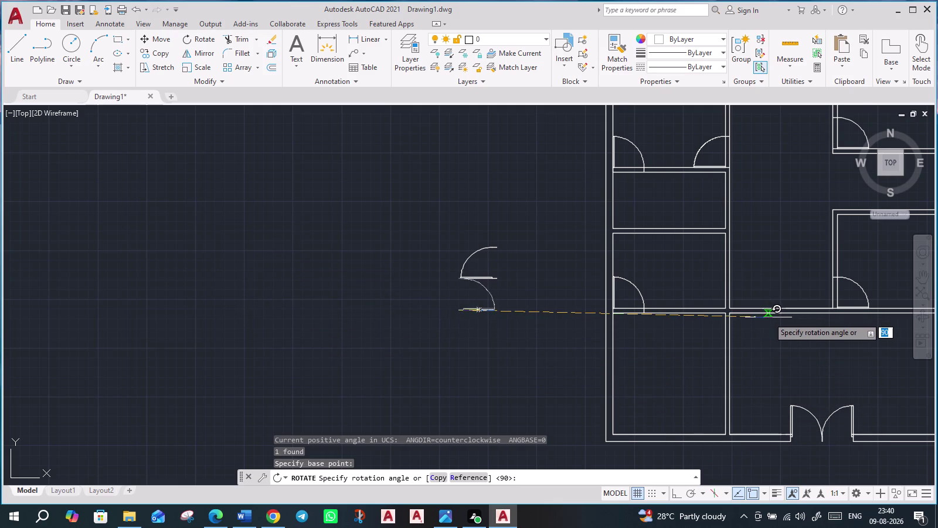
key(F8)
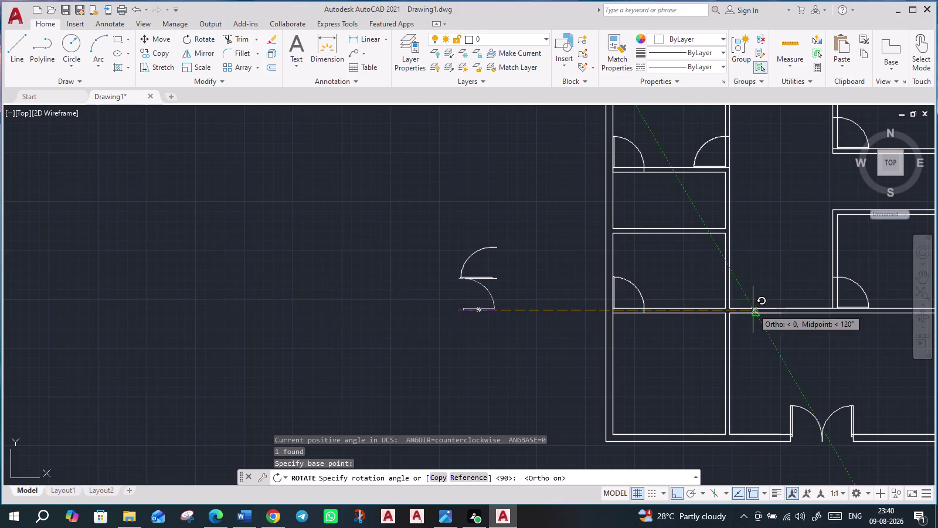
click(753, 309)
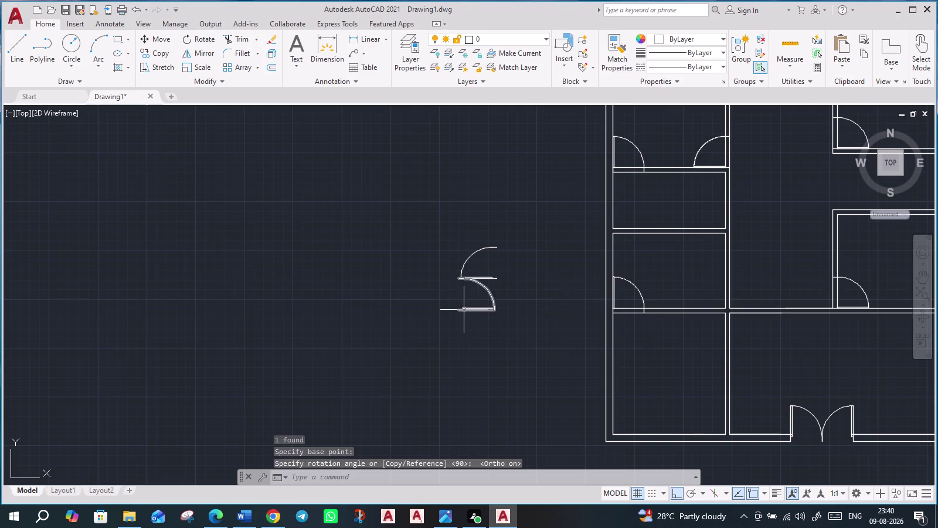
click(464, 309)
Move the rotated door from its corner to a spot below-left of the other spare door.
key(m)
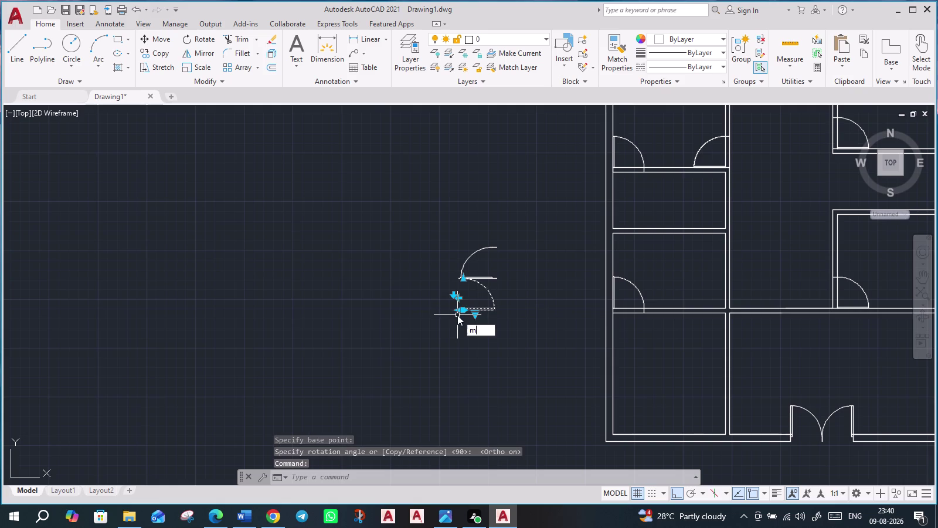
key(Return)
scroll(up, 3)
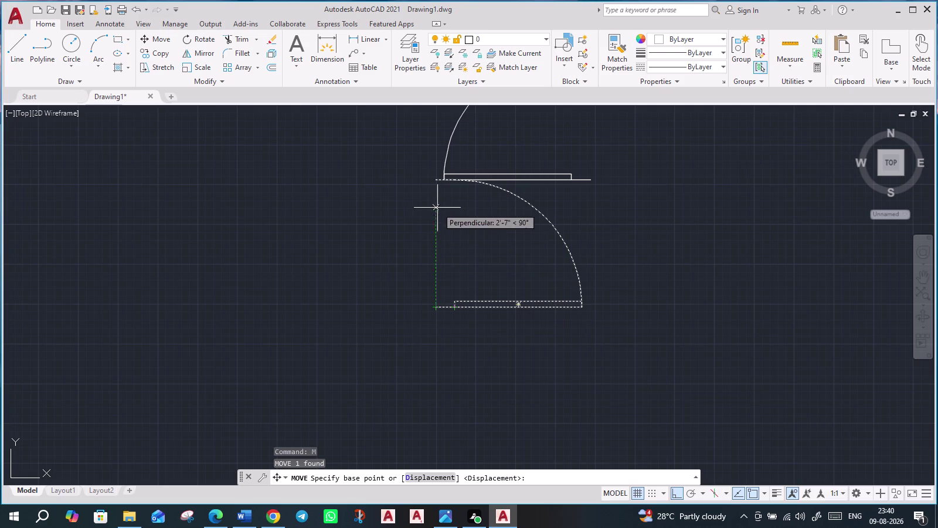
scroll(up, 3)
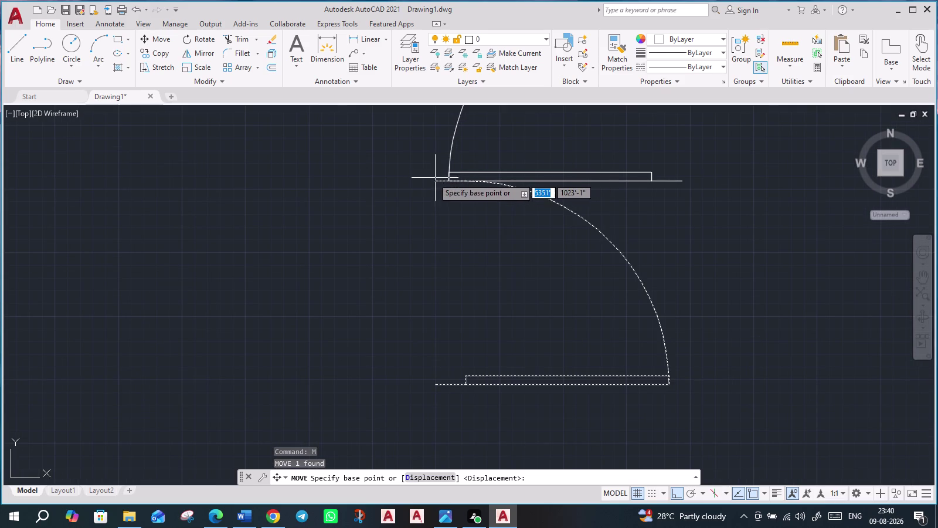
click(434, 181)
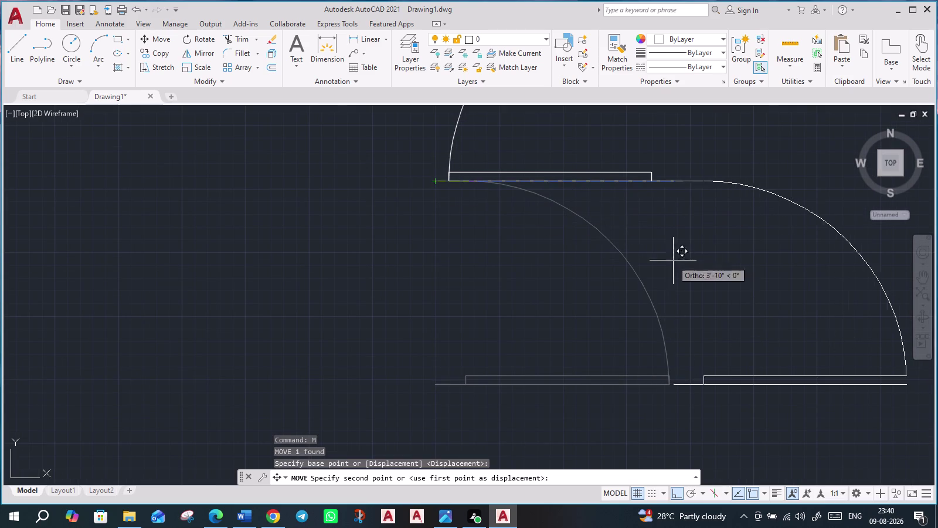
key(F8)
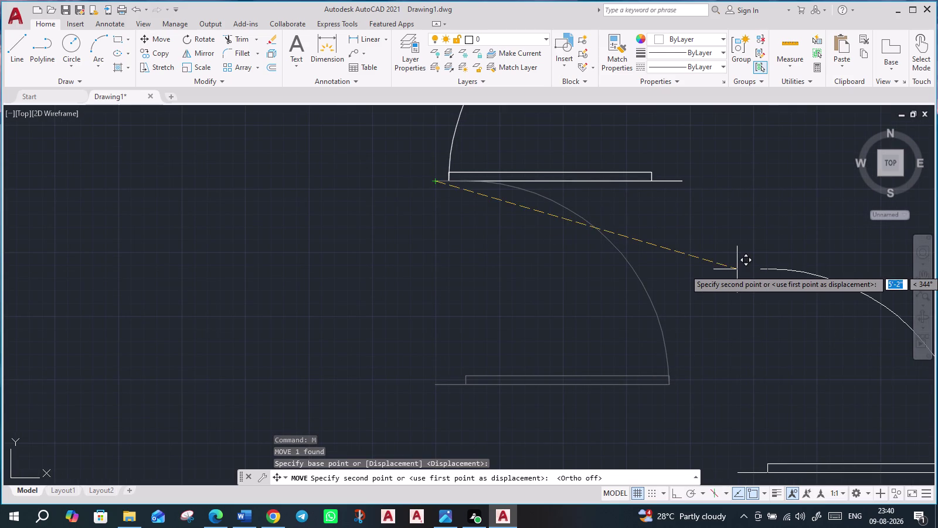
scroll(down, 3)
middle_drag(758, 301, 282, 214)
scroll(down, 3)
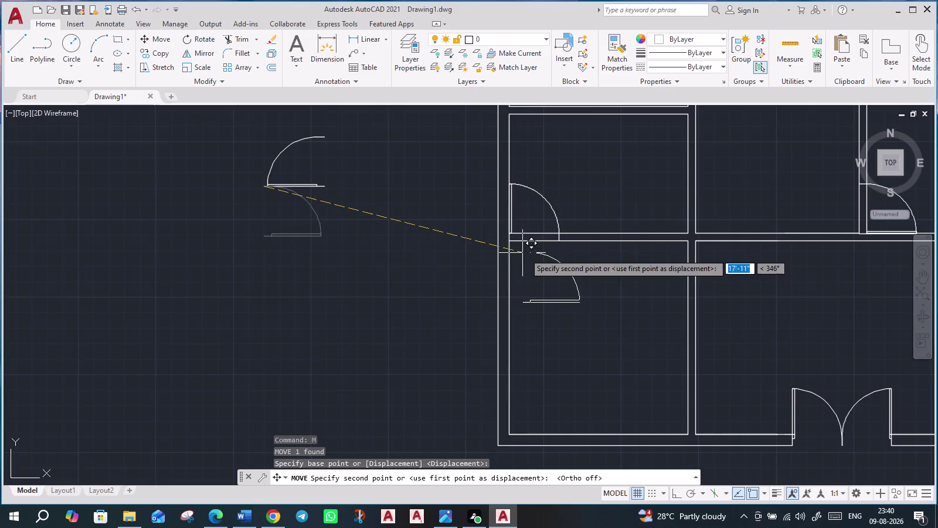
scroll(down, 3)
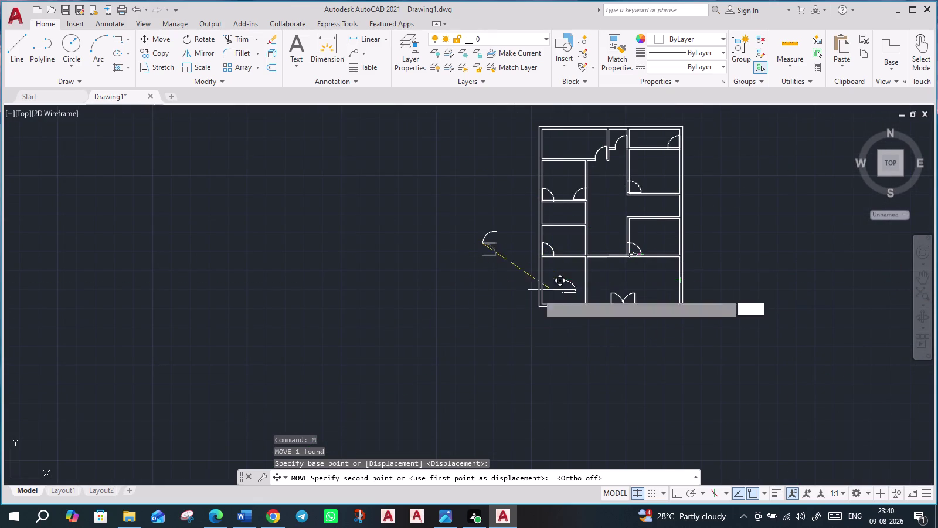
click(457, 301)
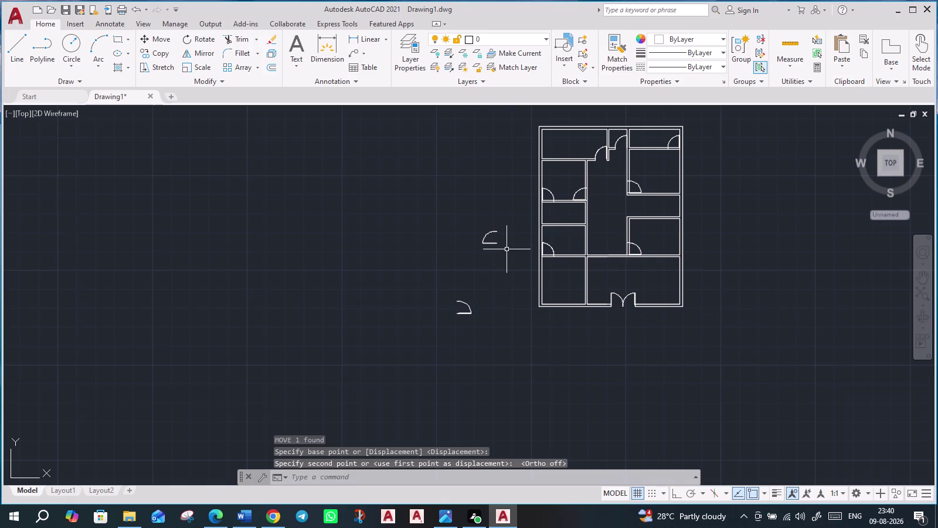
scroll(up, 3)
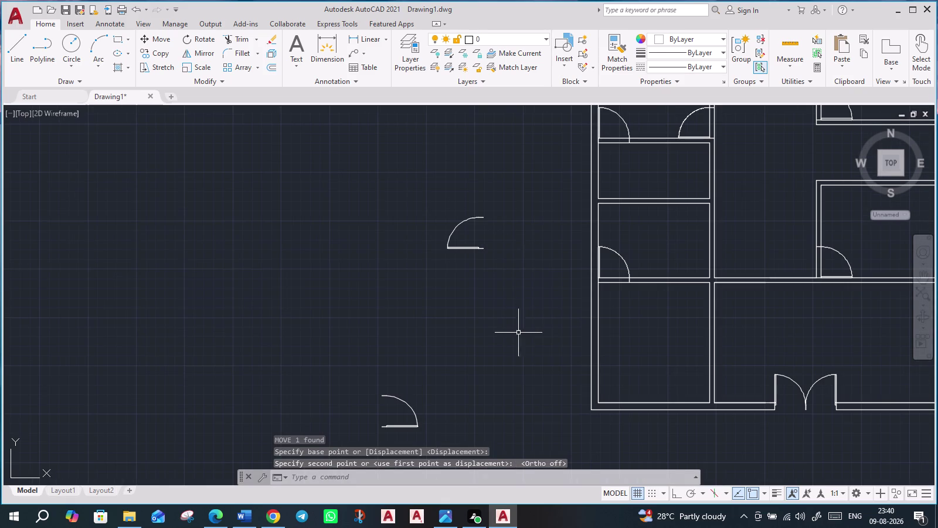
scroll(down, 3)
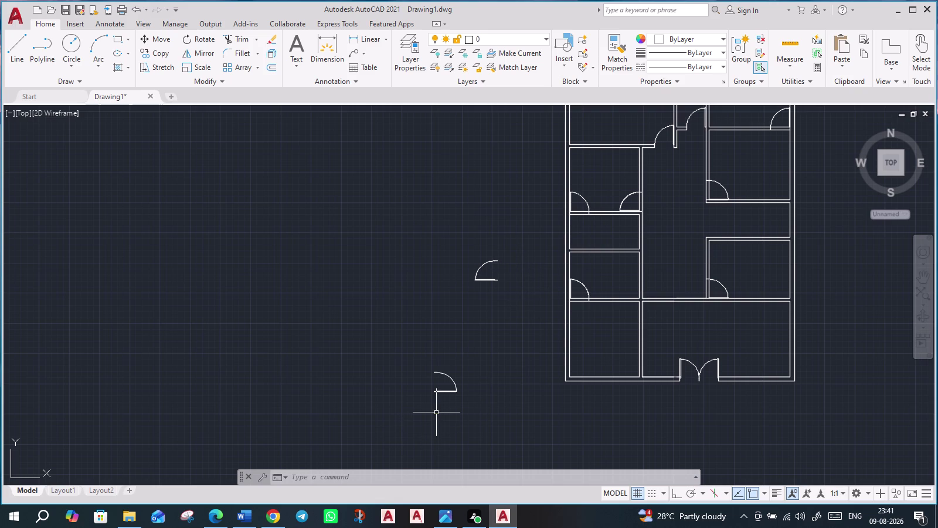
Rotate the loose door copy 180° with Ortho on, then reselect it.
click(426, 350)
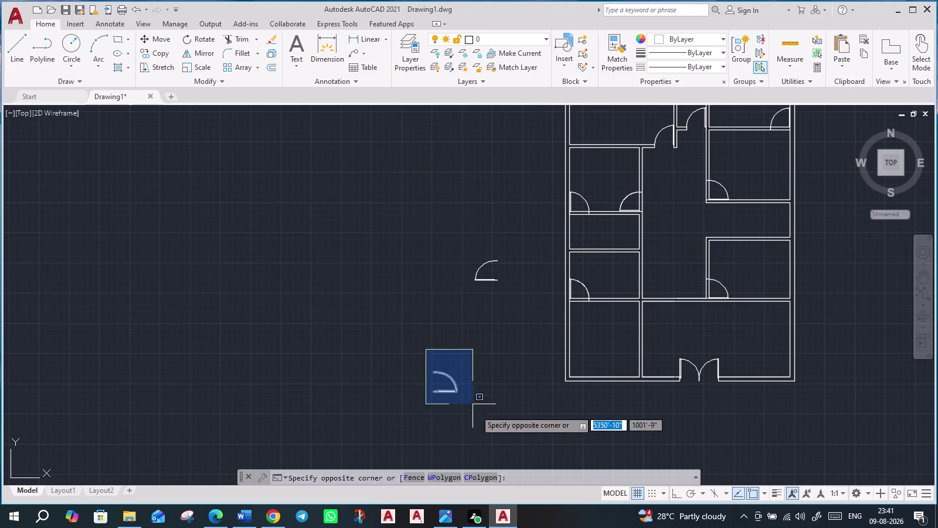
click(478, 415)
text(ro)
key(Return)
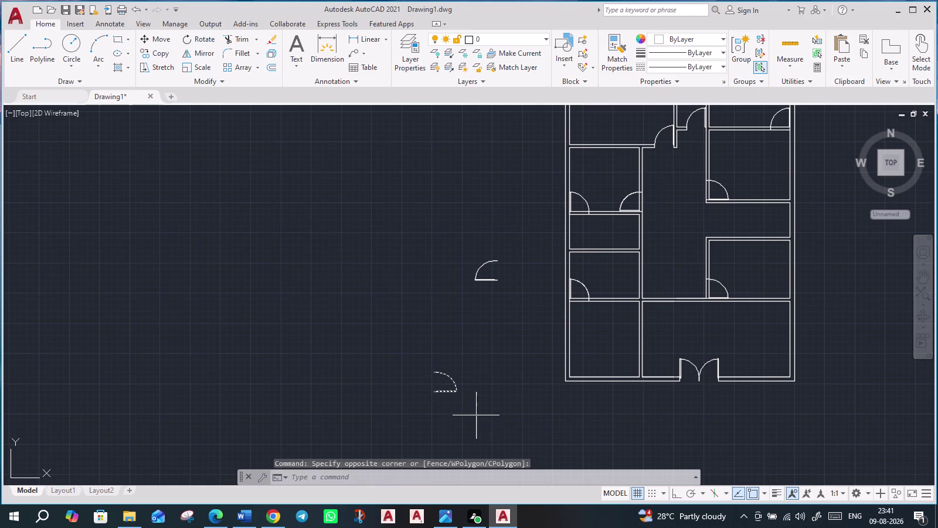
click(433, 374)
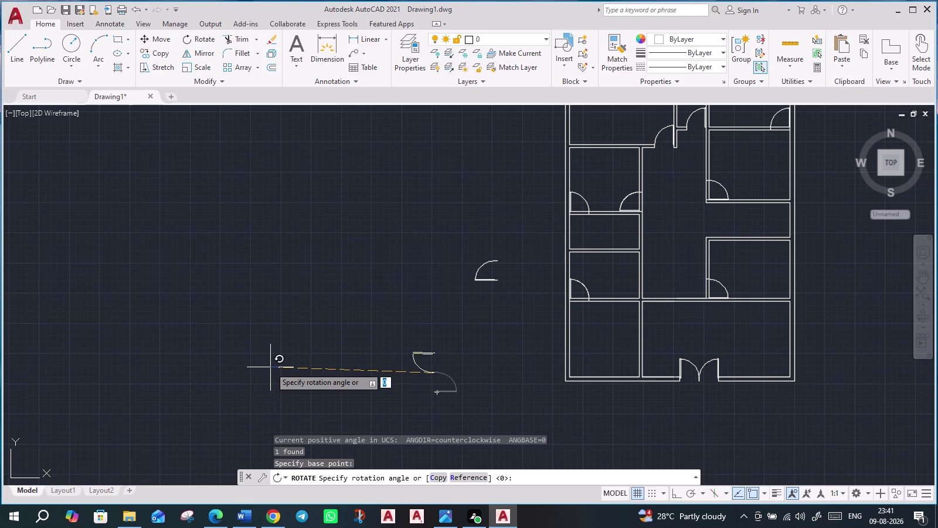
key(F8)
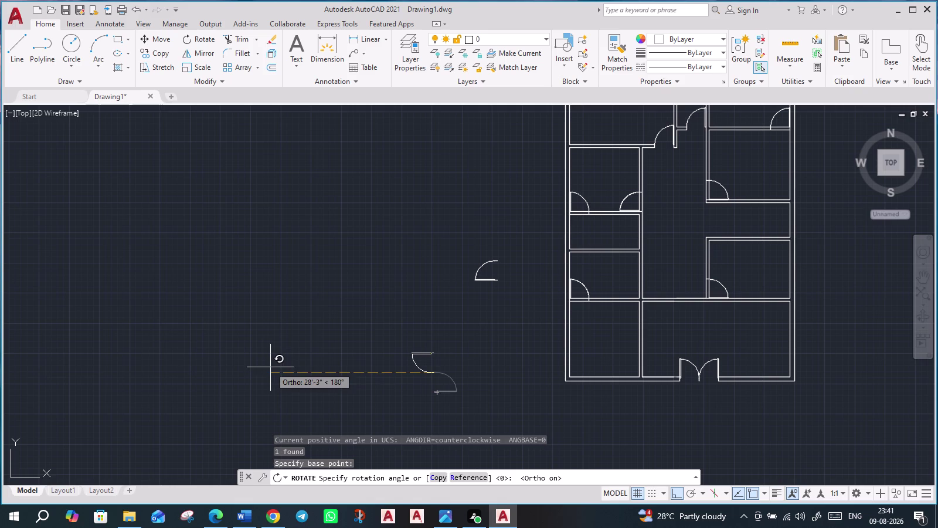
click(270, 367)
click(385, 340)
click(445, 389)
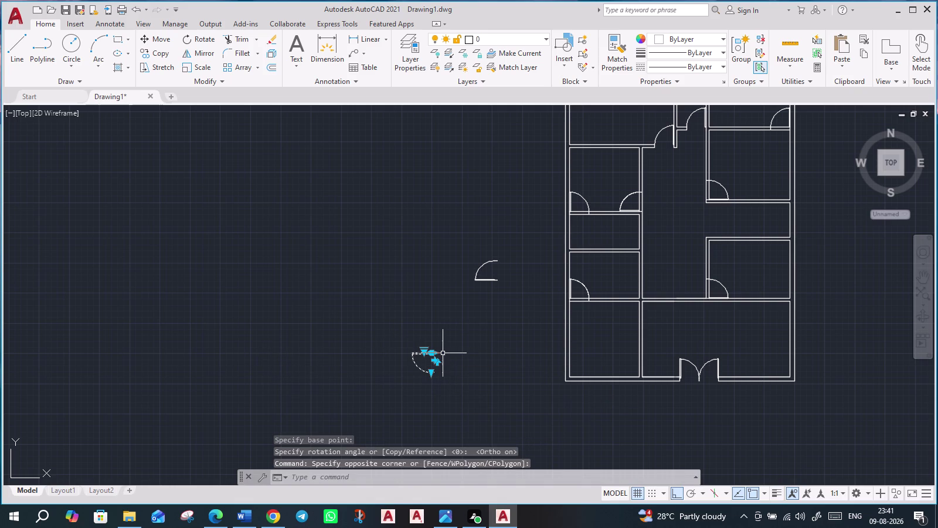
Start moving the rotated door from its hinge corner, with Ortho turned off.
key(m)
key(Return)
scroll(up, 3)
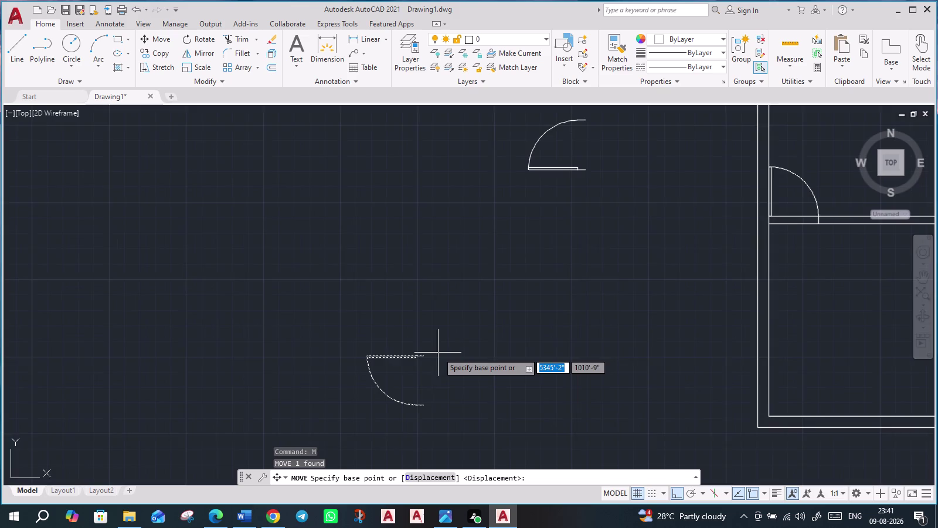
scroll(up, 3)
click(398, 362)
scroll(down, 3)
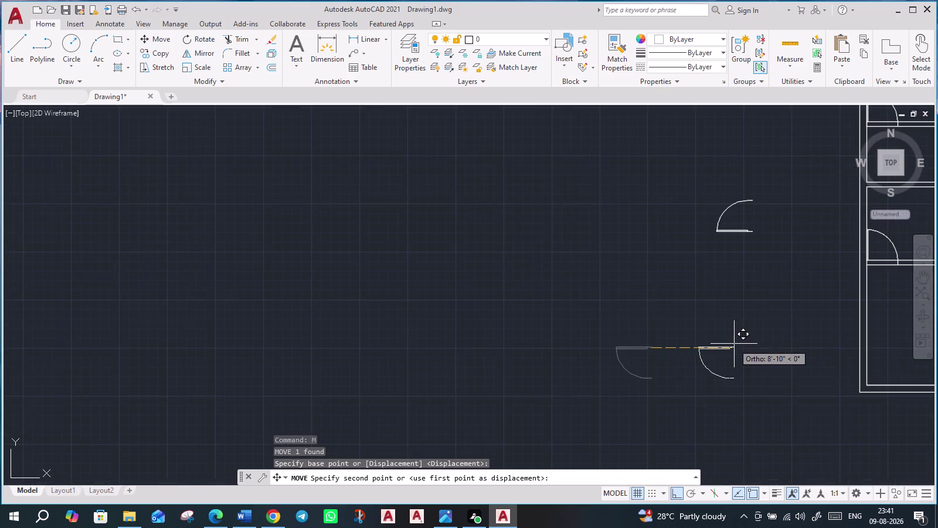
scroll(down, 3)
key(F8)
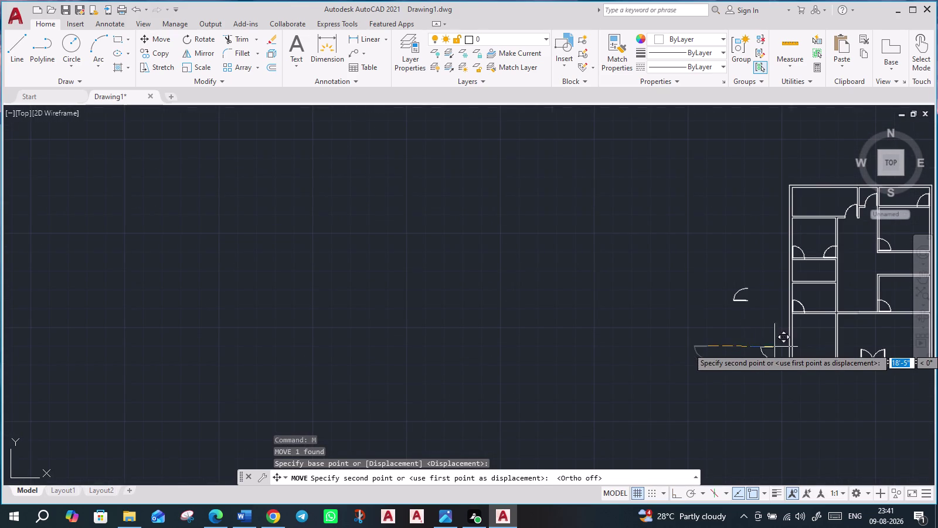
Drop the door into the top-right doorway of the lower-left room.
middle_drag(828, 359, 621, 359)
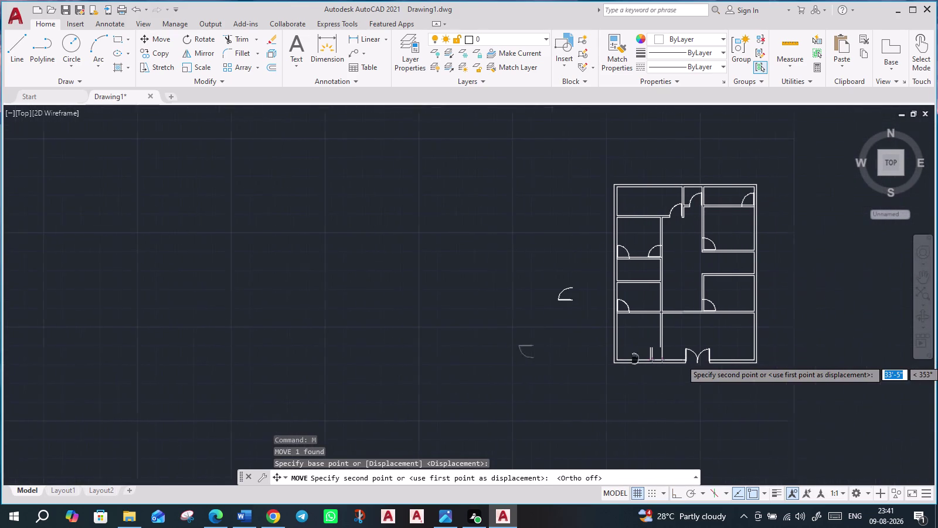
middle_drag(621, 358, 607, 356)
scroll(up, 3)
scroll(up, 3)
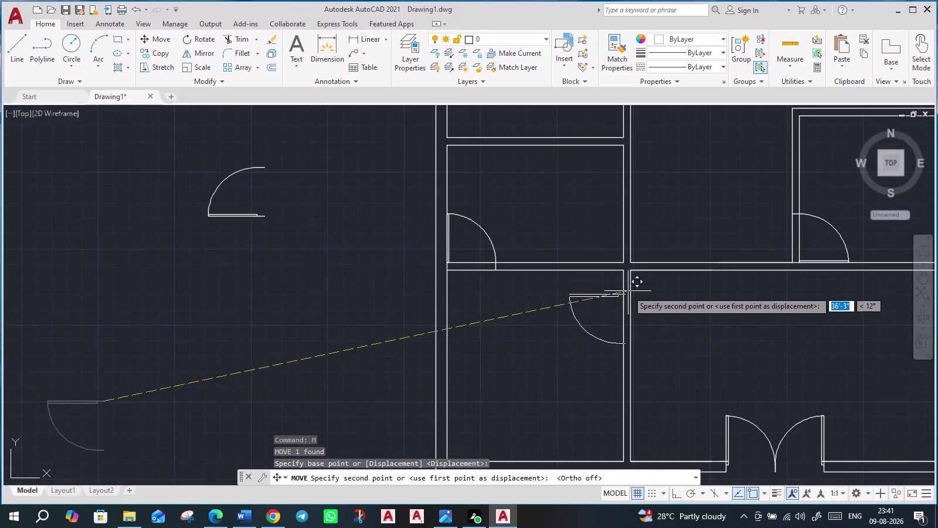
scroll(up, 3)
scroll(up, 3)
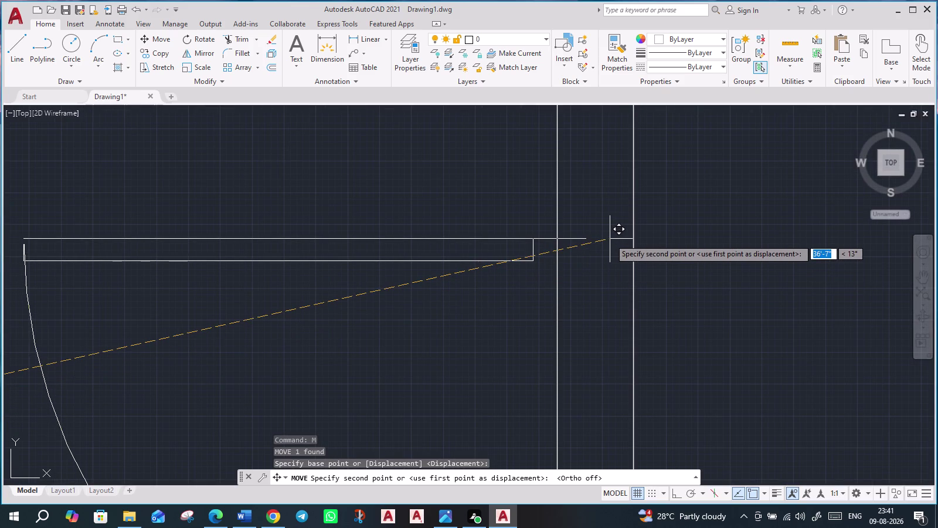
scroll(down, 3)
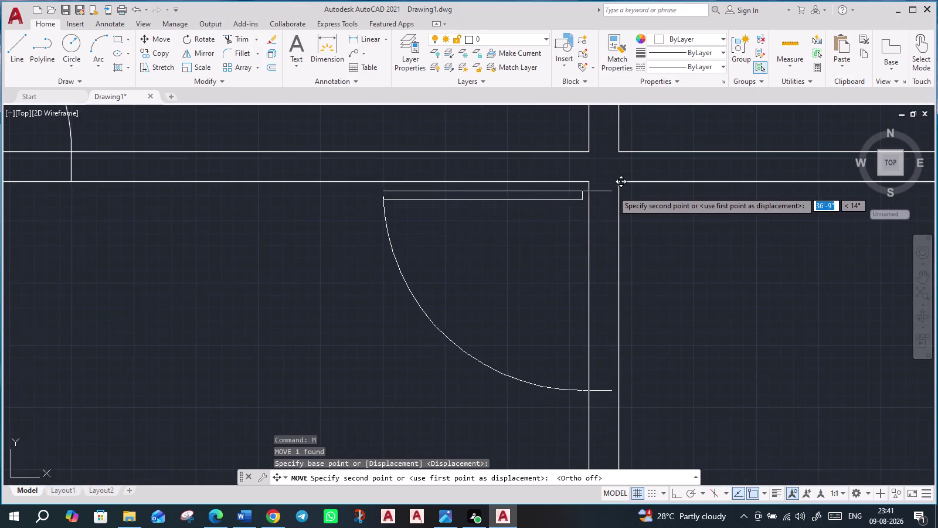
click(620, 186)
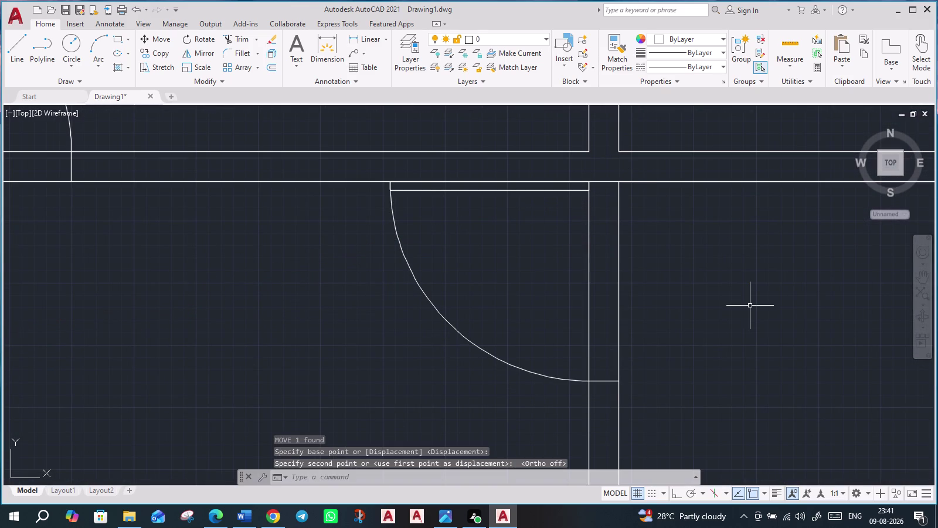
key(Escape)
scroll(down, 3)
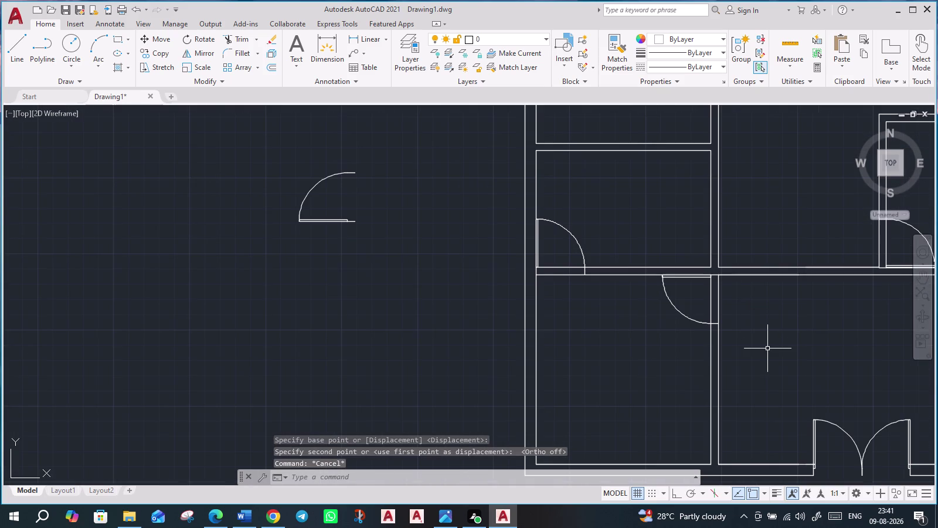
scroll(down, 3)
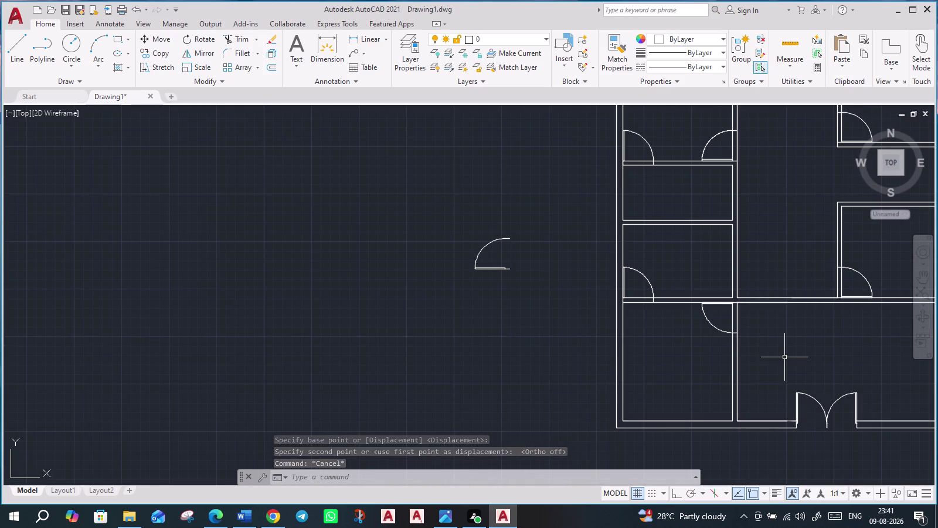
scroll(down, 3)
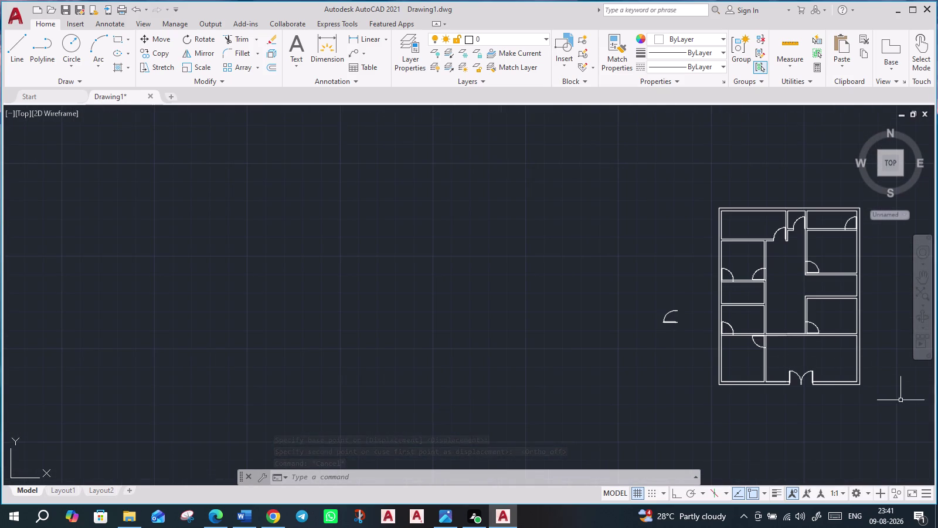
middle_drag(904, 405, 804, 396)
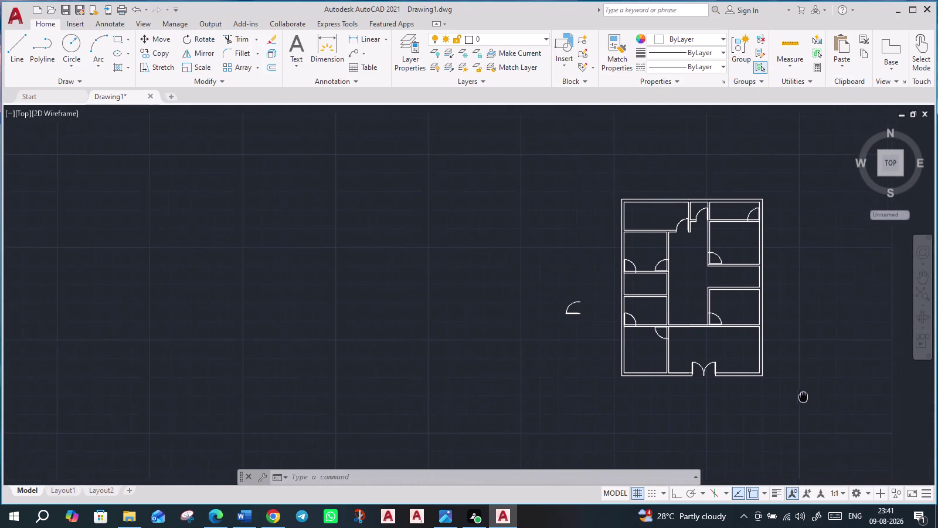
middle_drag(803, 396, 790, 396)
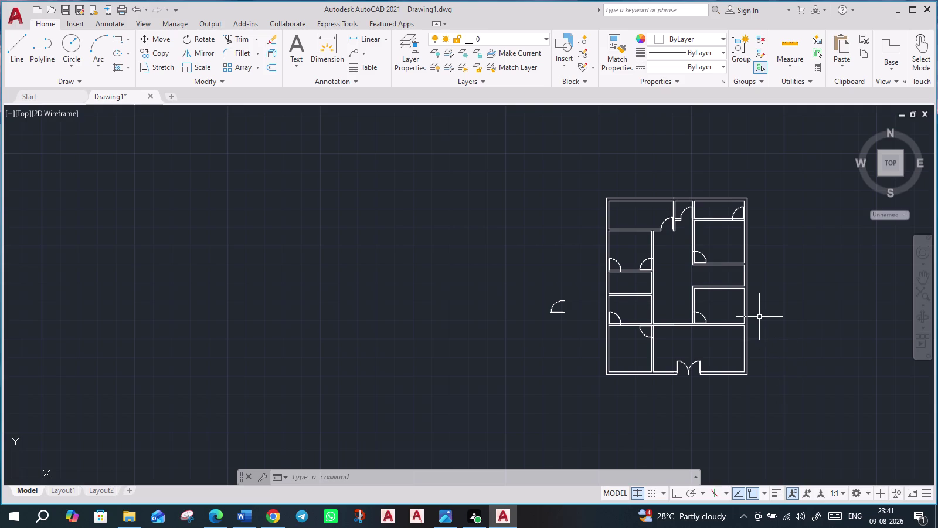
middle_drag(759, 317, 770, 384)
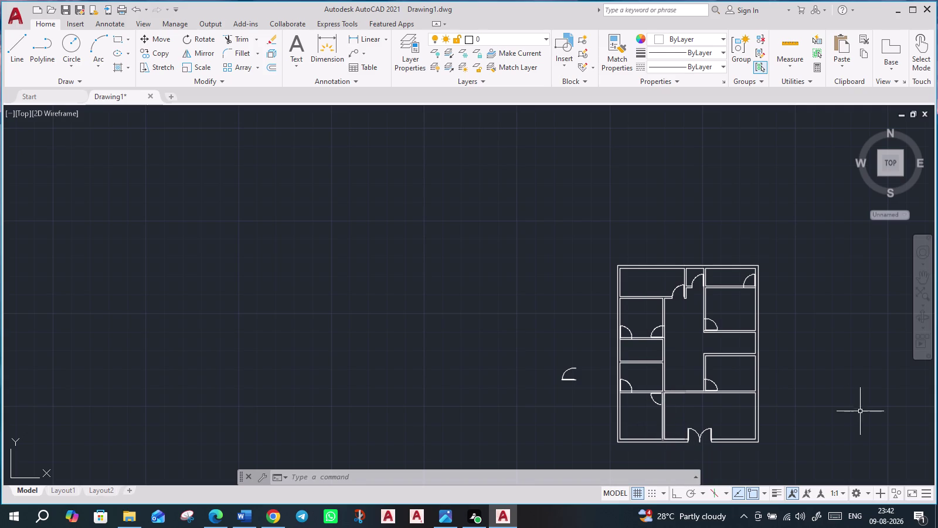
middle_drag(861, 411, 707, 306)
Window-select and delete the spare door block left of the plan.
drag(319, 225, 325, 224)
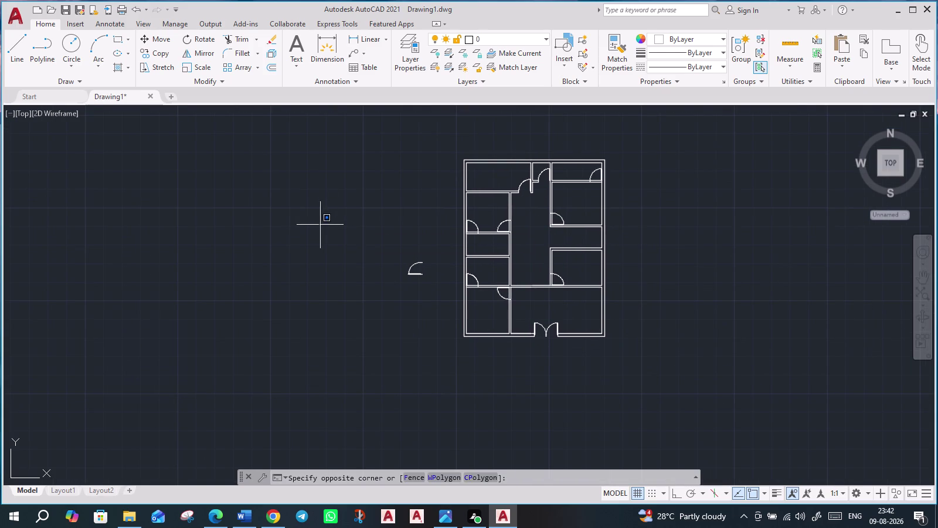
click(440, 312)
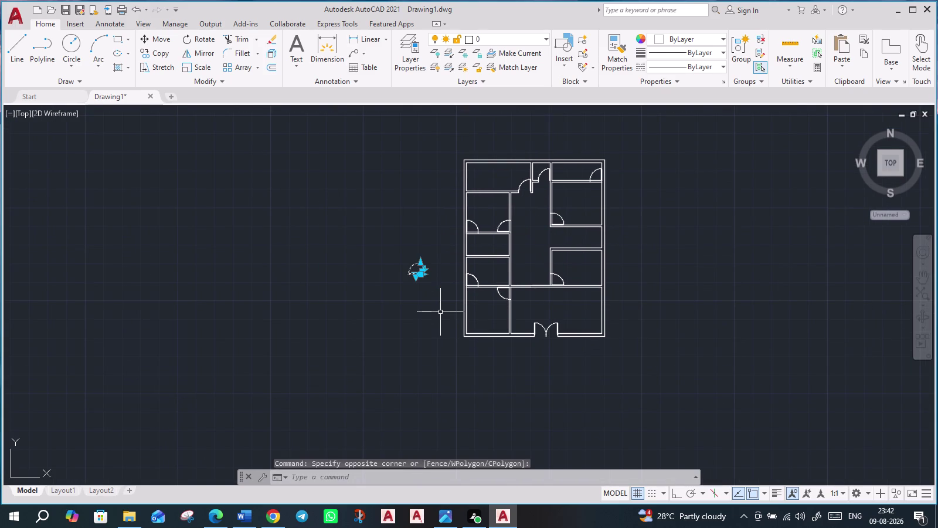
key(Delete)
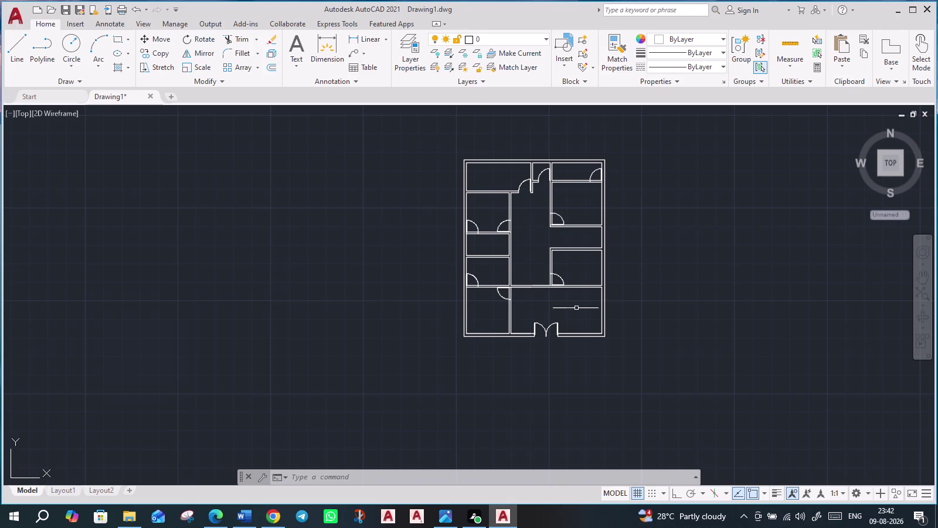
Pan and zoom so the whole floor plan is centred in view.
scroll(up, 3)
scroll(up, 3)
scroll(down, 3)
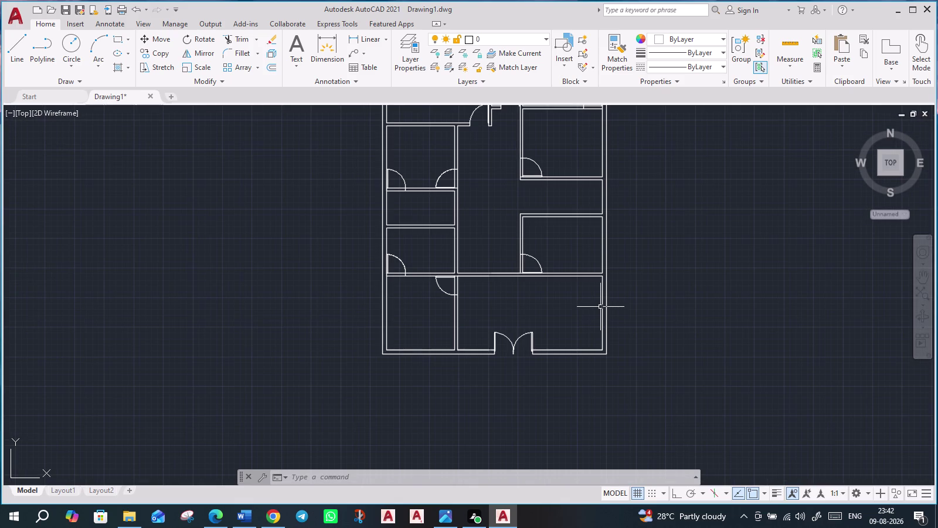
scroll(up, 3)
scroll(down, 3)
middle_drag(684, 290, 603, 368)
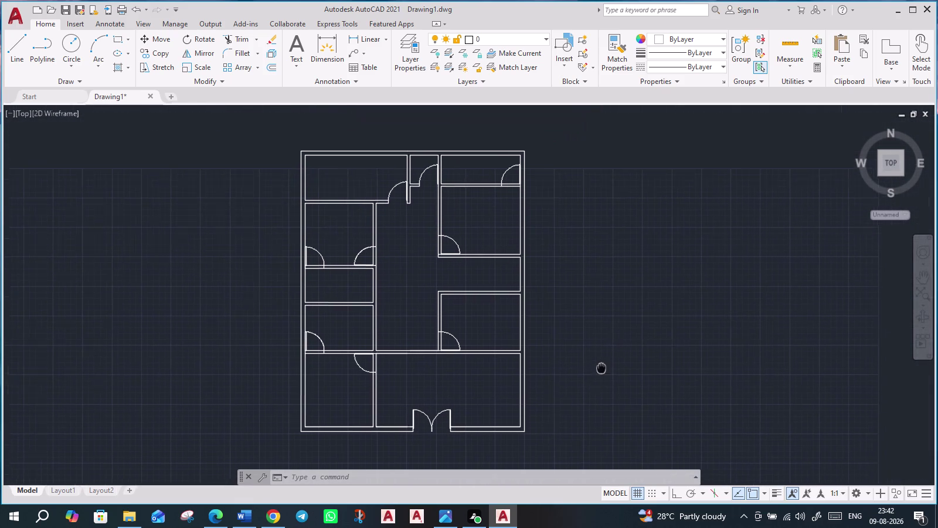
middle_drag(602, 368, 599, 364)
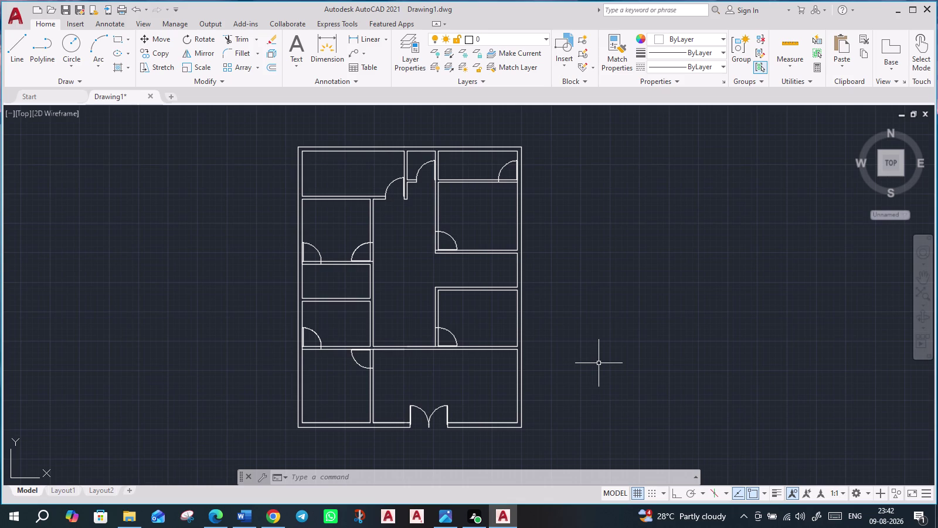